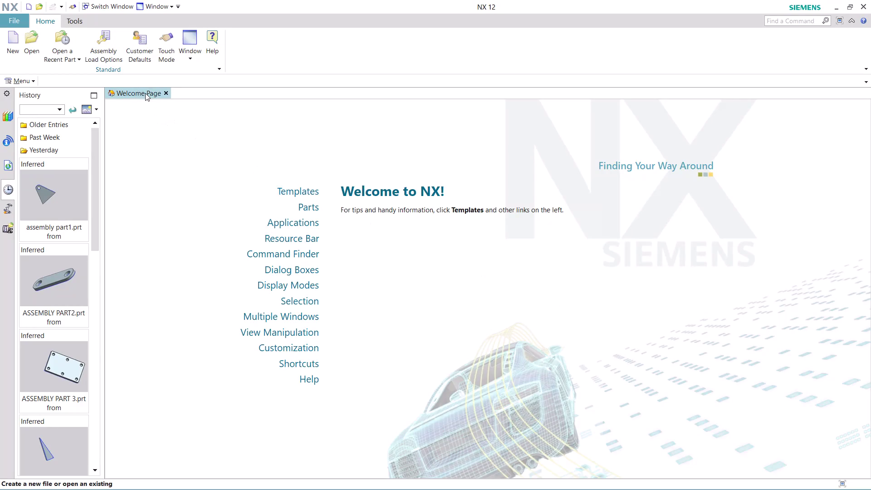
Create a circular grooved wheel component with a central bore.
Search Find a Command for 'JOYRNAL' to list the journal commands.
click(777, 19)
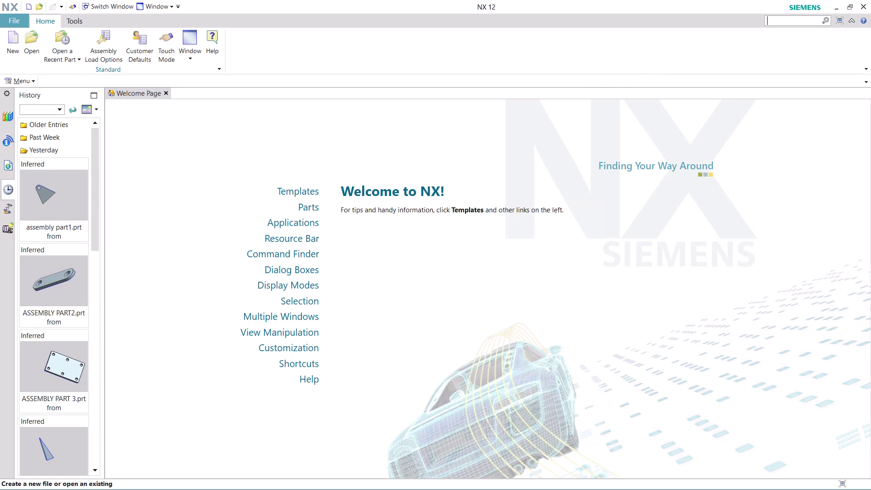
text(JO)
text(YRNAL)
key(Return)
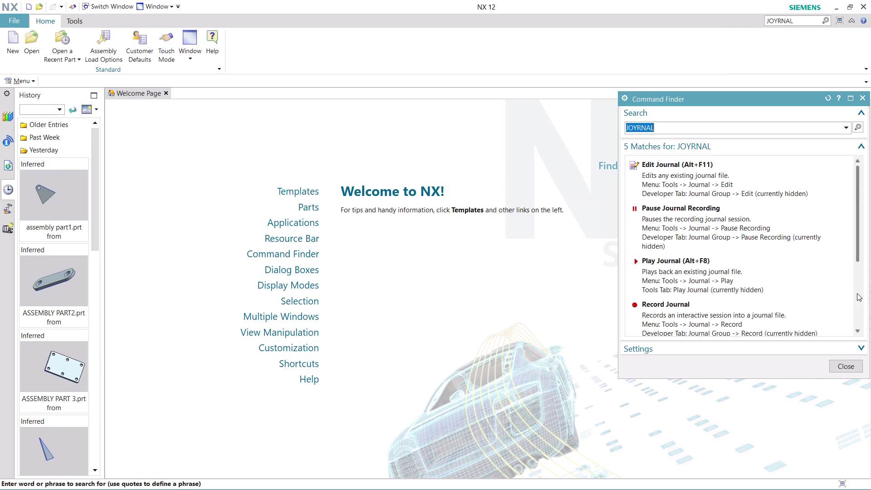
Start Record Journal from the journal search results.
scroll(down, 3)
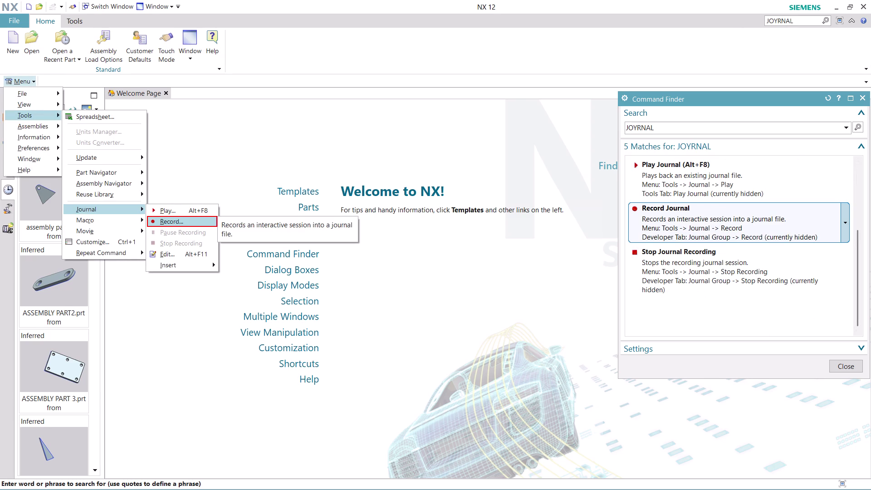
click(720, 224)
click(497, 293)
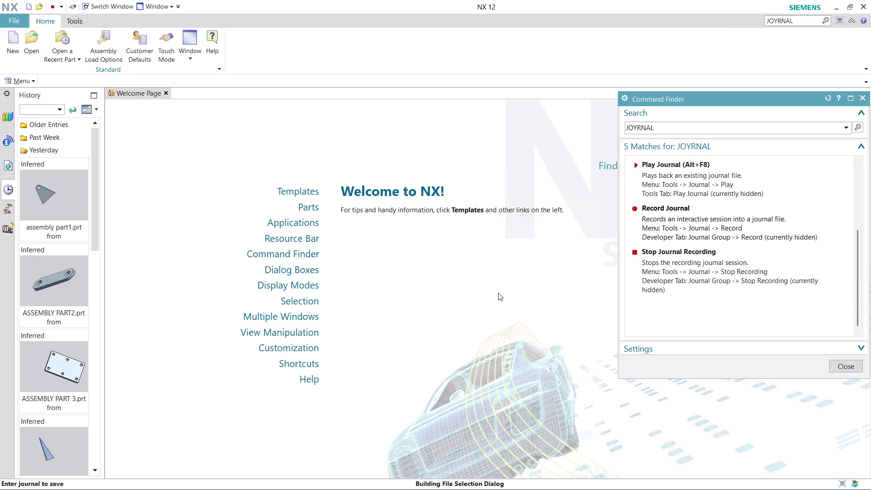
click(451, 205)
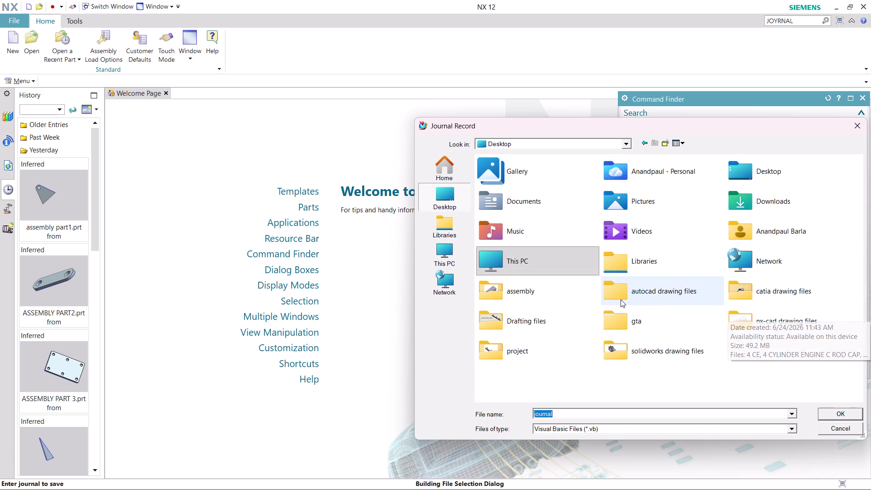
Save the journal as 'ASSEMBLY 3 PART 1' in nx-cad drawing files, then close Command Finder.
double_click(757, 318)
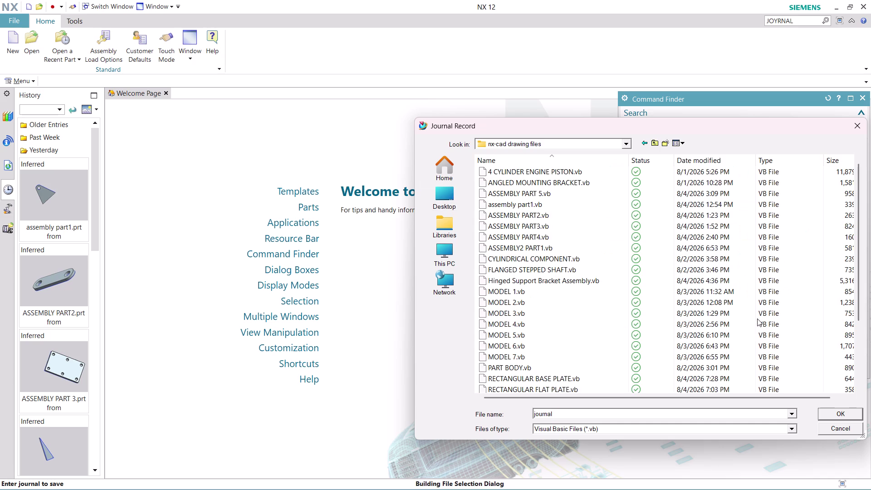
click(592, 413)
text(ASS)
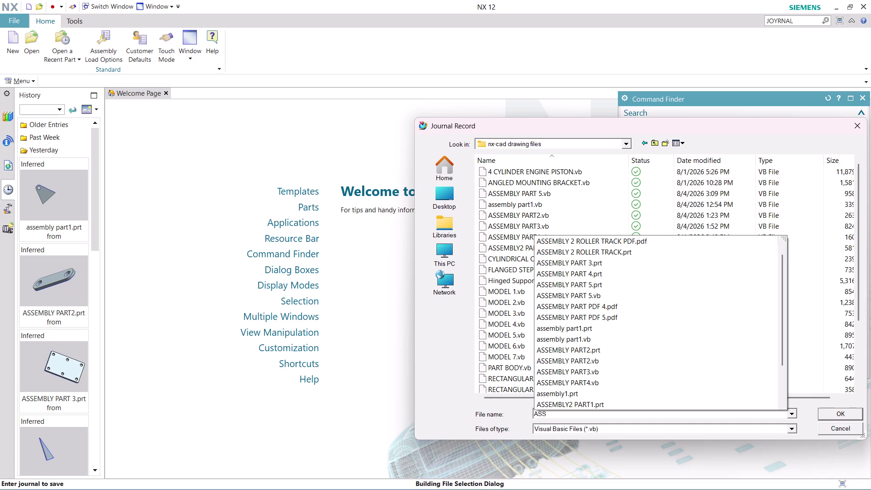
text(EM)
text(BL)
text(Y)
key(space)
text(3)
key(space)
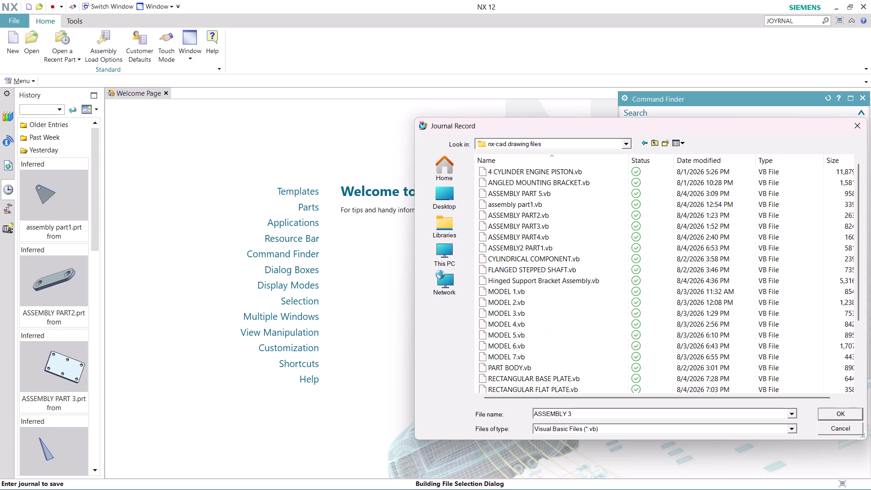
text(PART)
key(space)
text(1)
click(831, 412)
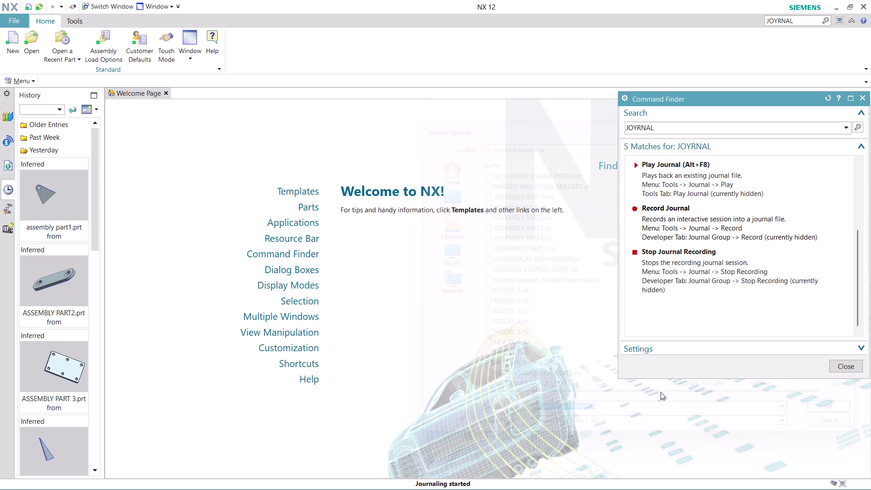
click(849, 368)
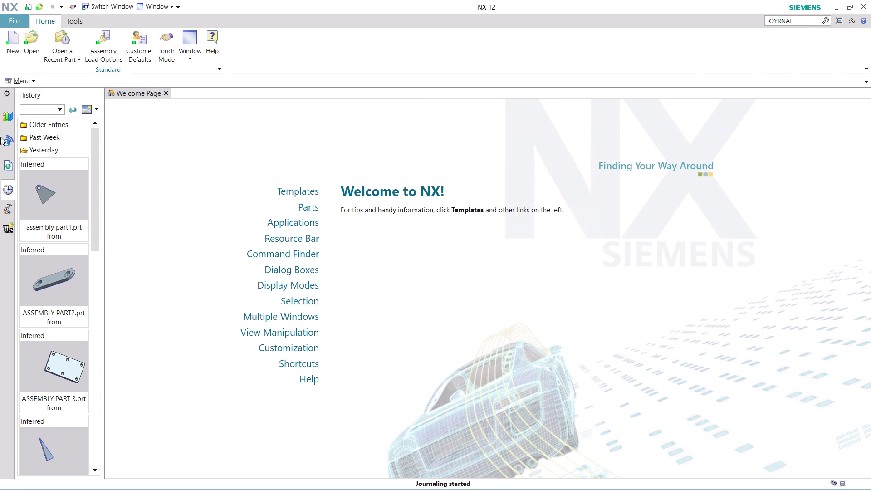
Create the new millimetre part model1.prt from the Model template.
click(8, 51)
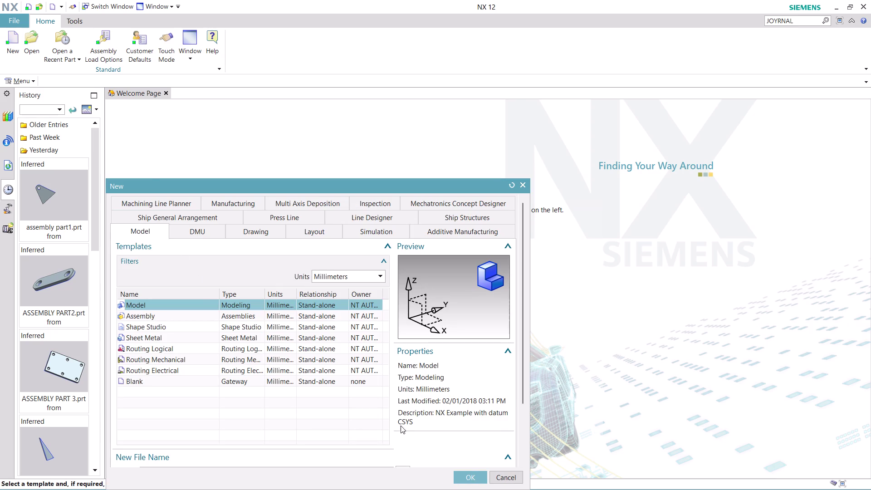
click(471, 478)
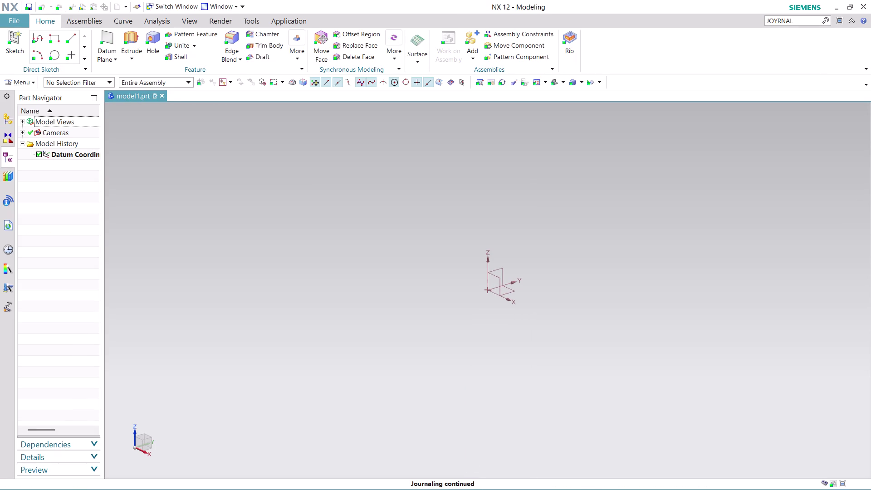
click(13, 81)
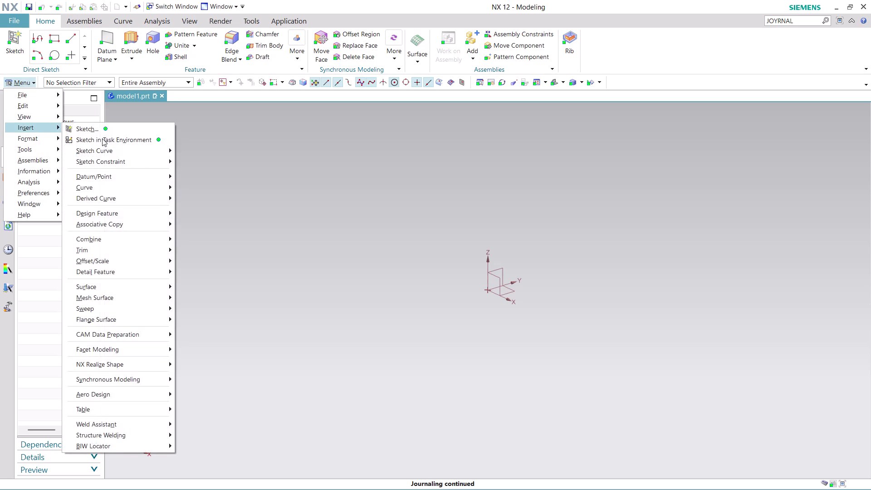
Create a sketch on the XC-YC plane with a horizontal reference and origin 0, 0, 0.
click(110, 140)
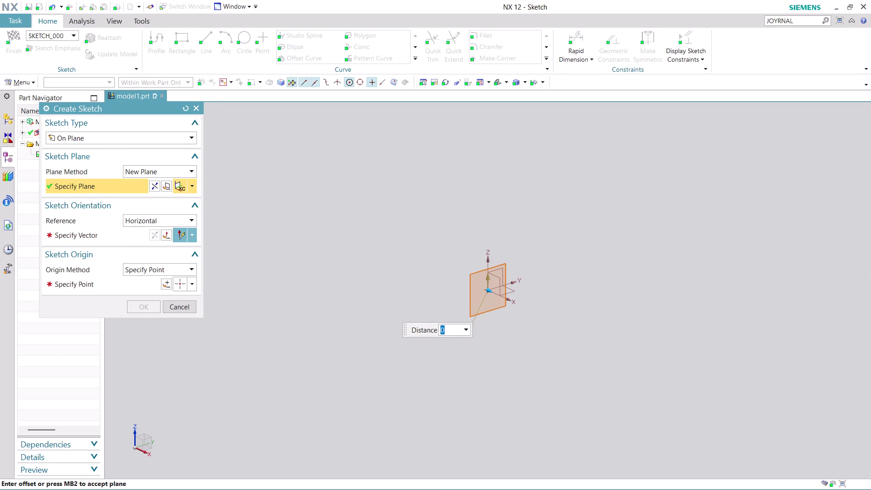
click(189, 185)
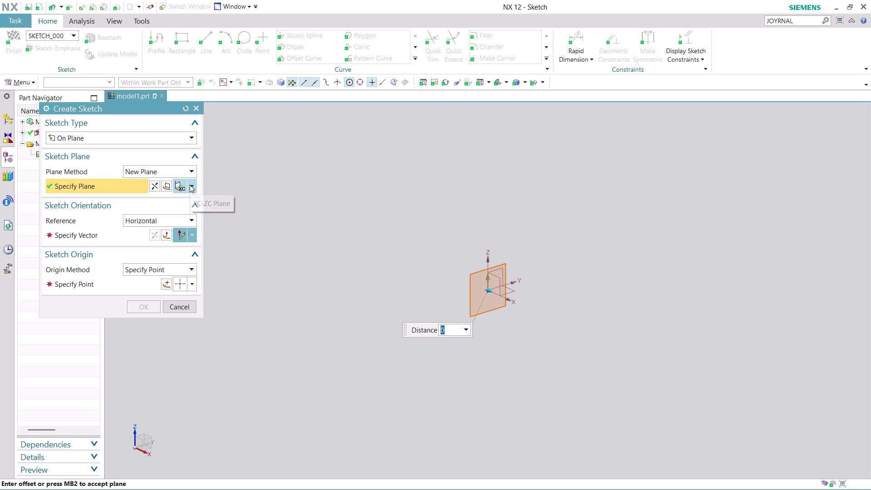
click(180, 379)
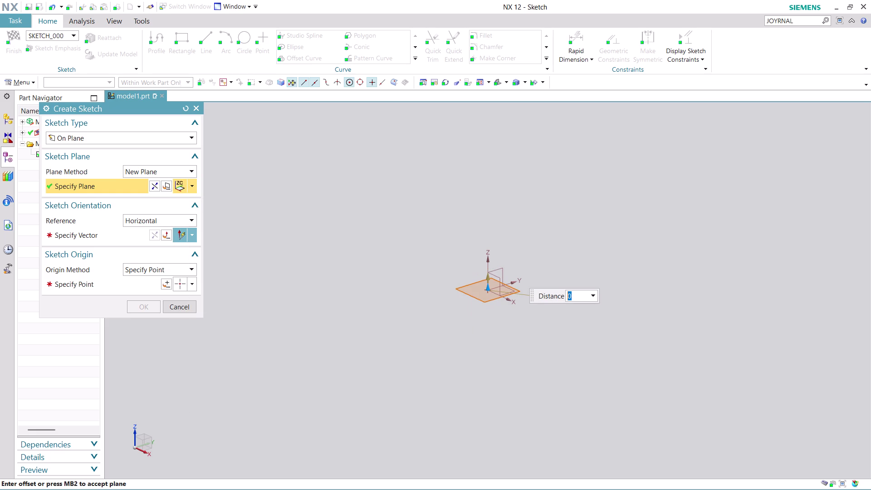
click(128, 235)
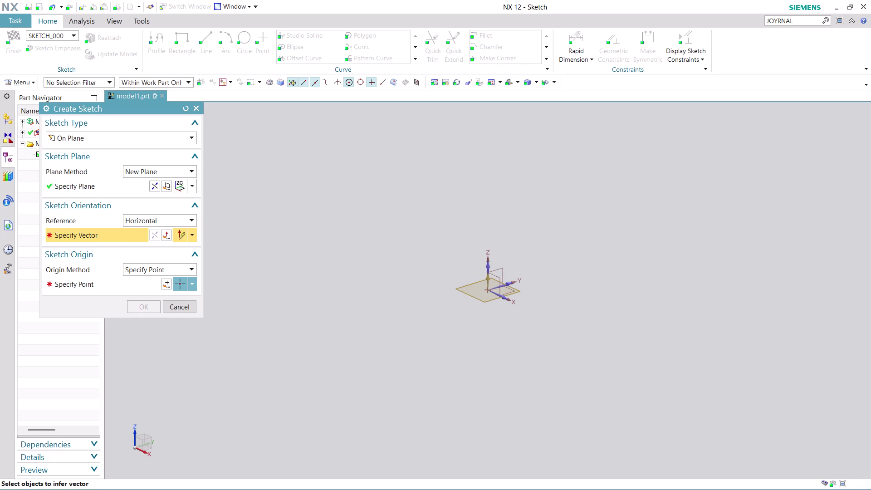
click(513, 284)
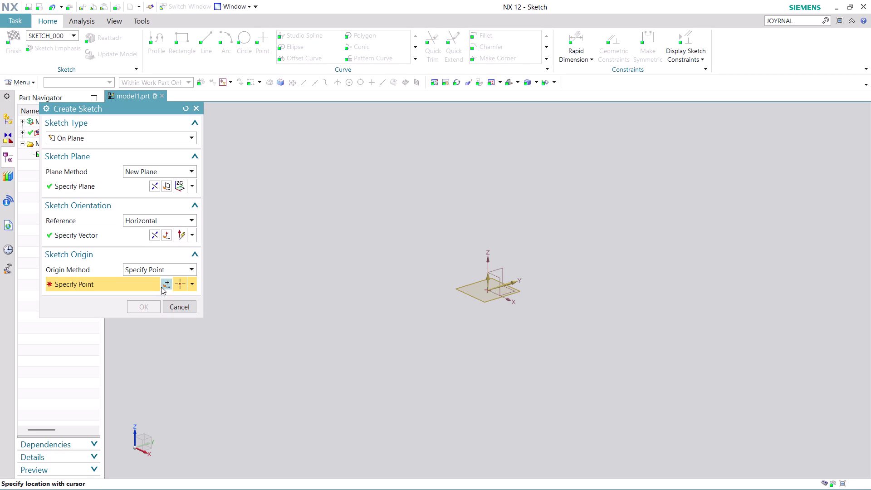
click(169, 282)
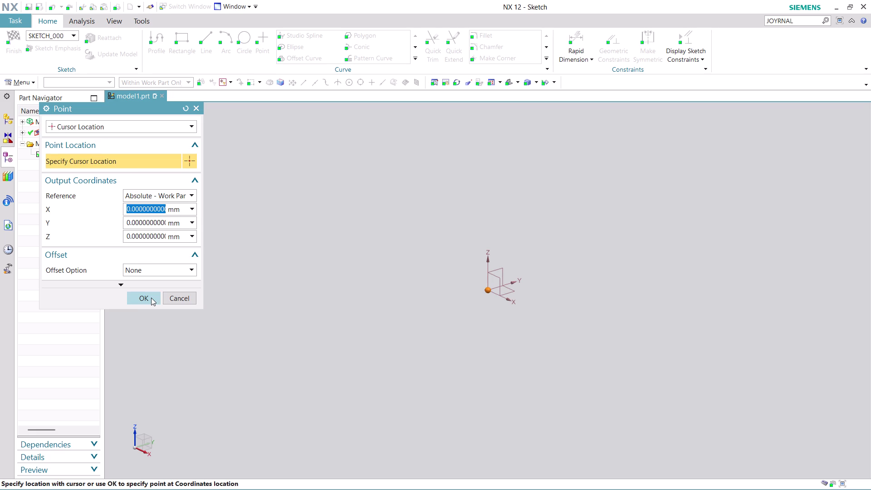
click(151, 297)
click(150, 310)
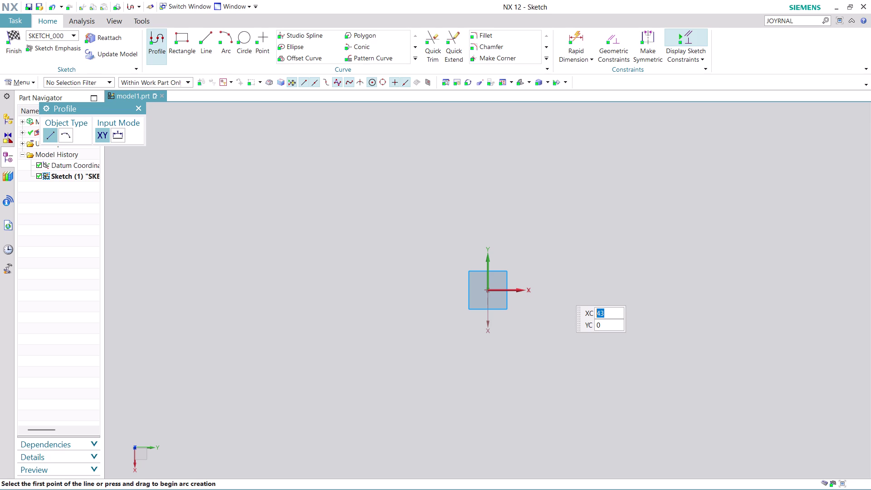
Zoom the view of the open XY sketch.
scroll(up, 3)
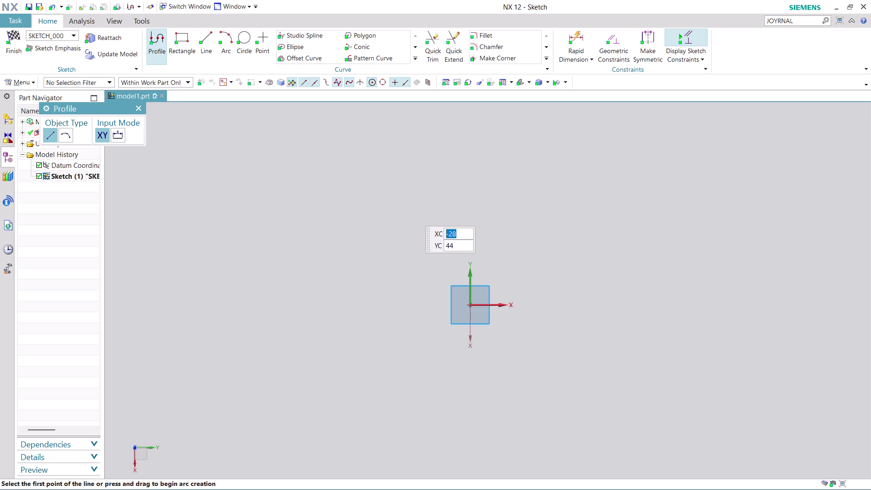
Draw the V-groove top, right-side steps and long bottom line of the profile.
click(405, 184)
click(428, 185)
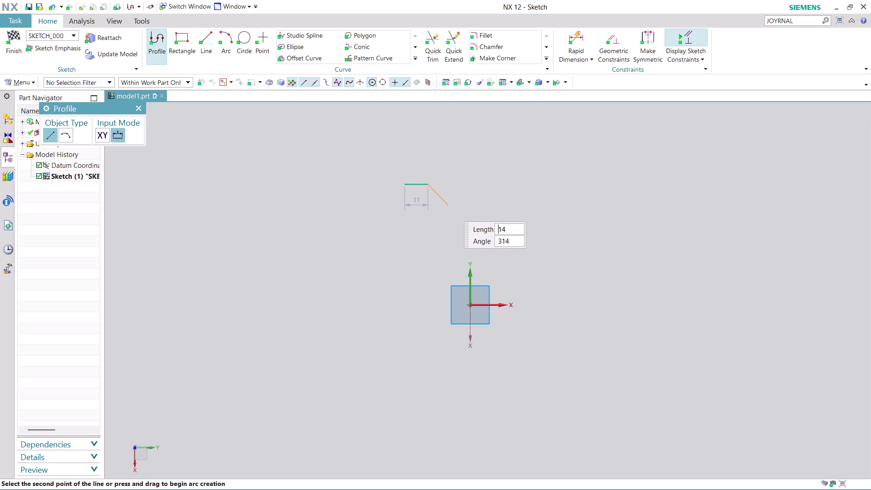
click(456, 210)
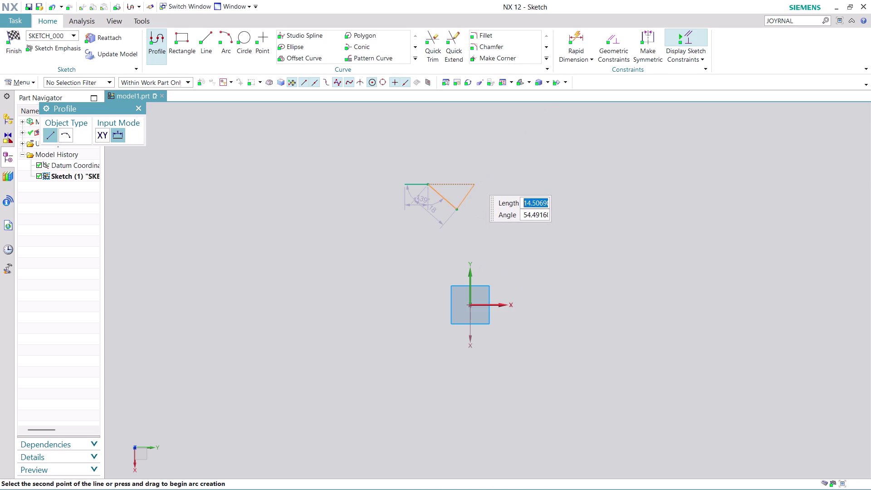
click(475, 180)
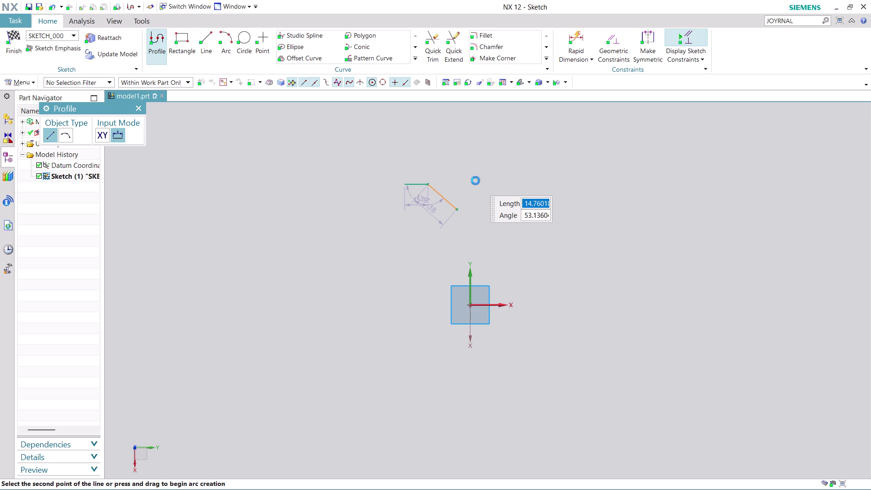
click(508, 180)
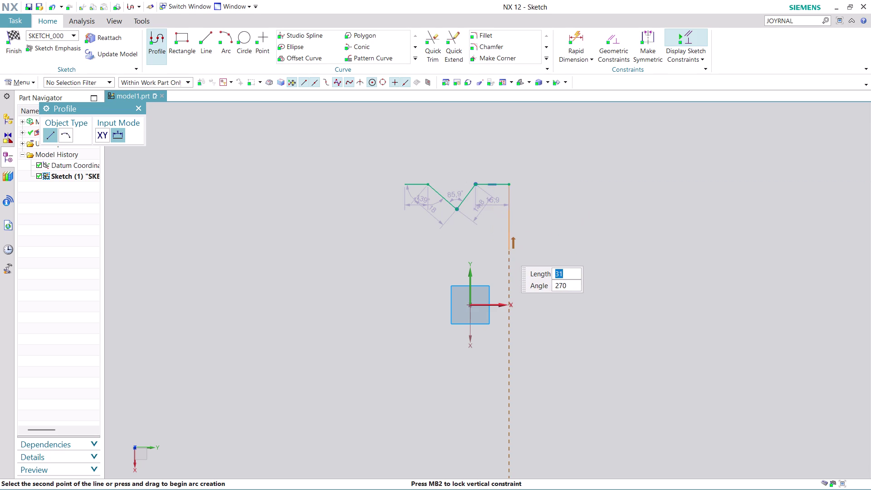
click(507, 209)
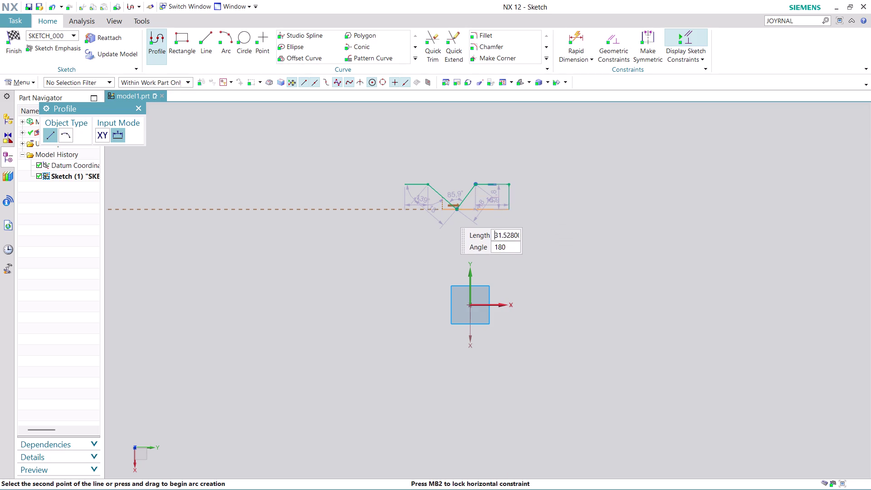
click(475, 214)
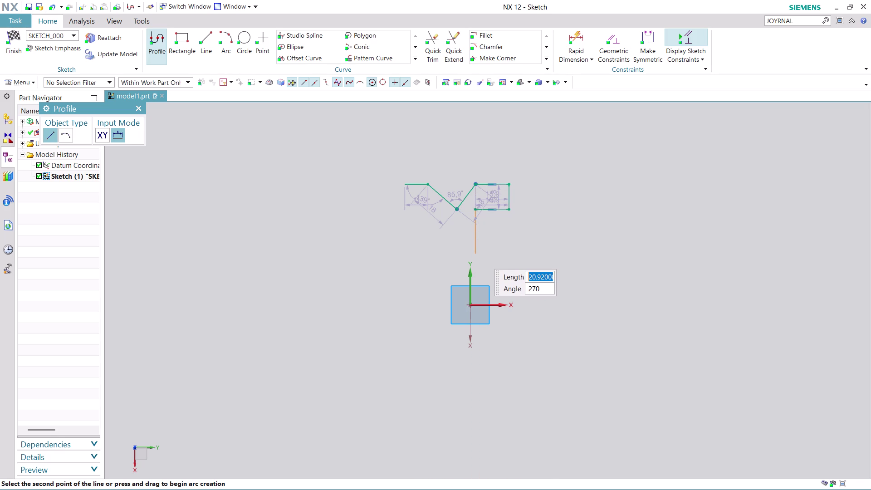
click(479, 254)
click(510, 252)
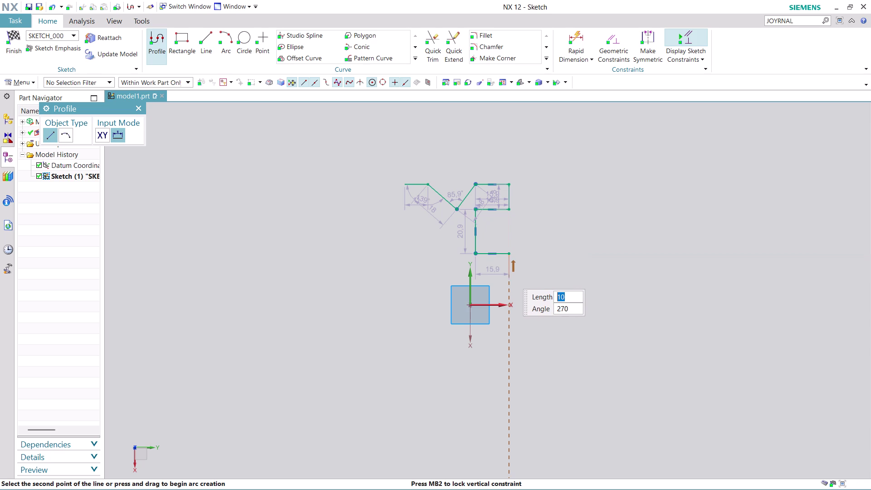
click(507, 274)
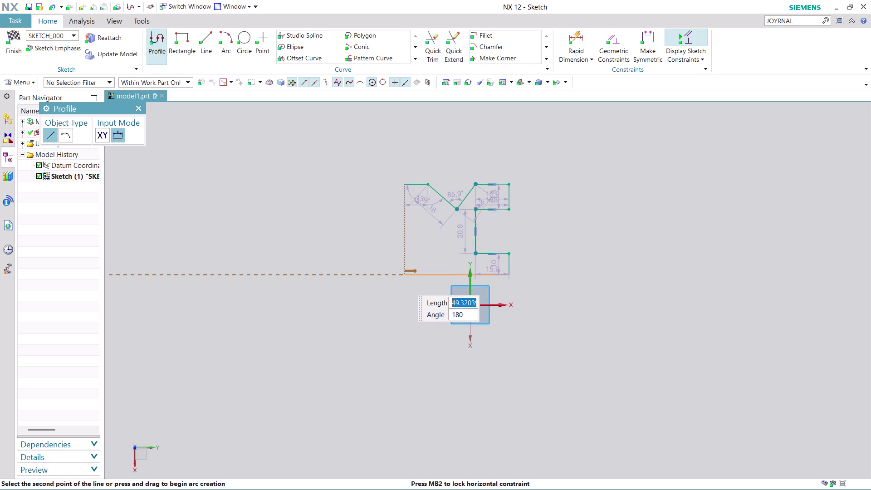
click(402, 280)
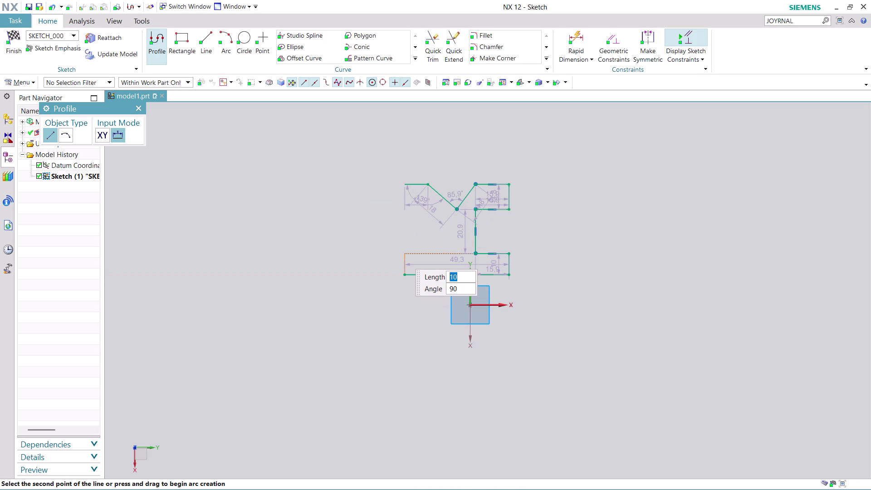
click(400, 254)
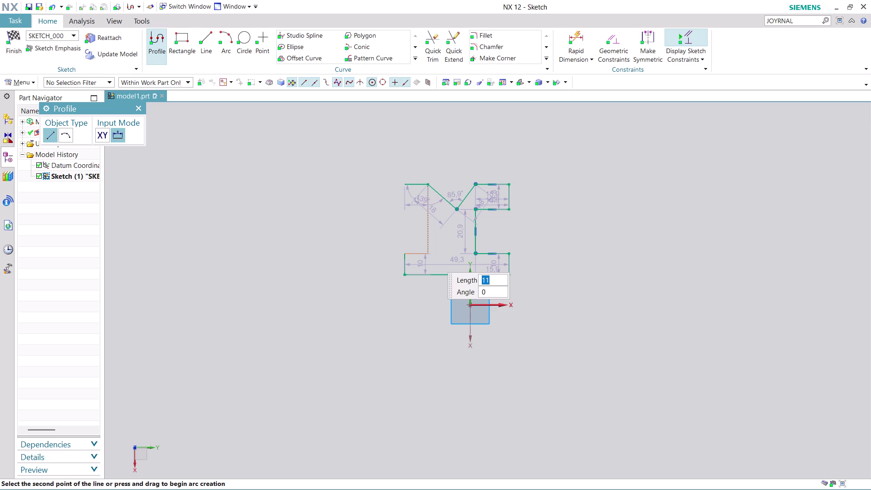
Draw the remaining left-side lines back to the start point, closing the profile.
click(432, 257)
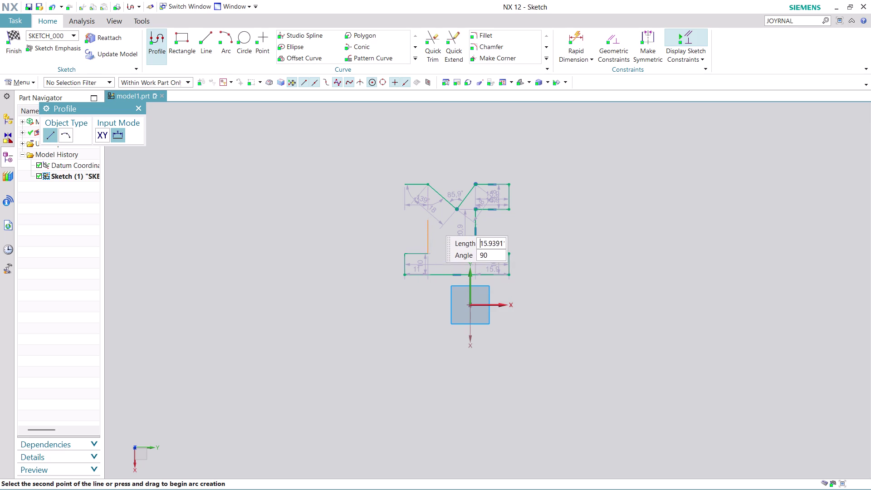
click(430, 209)
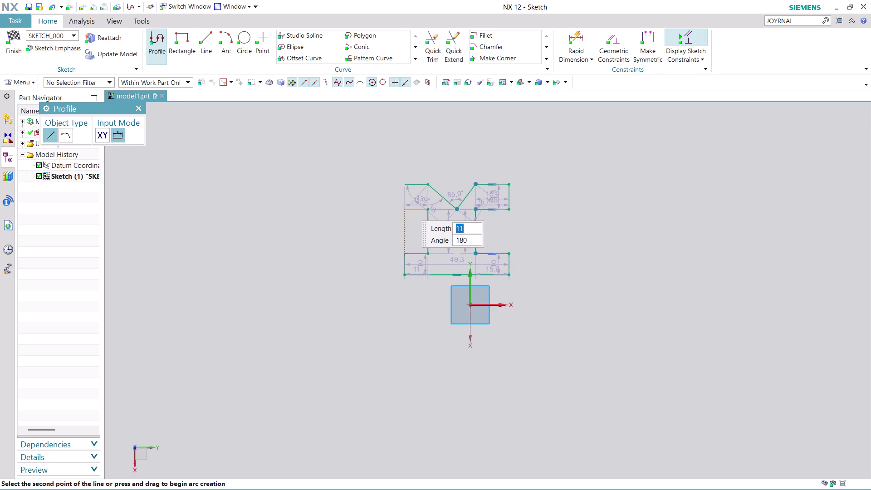
click(406, 205)
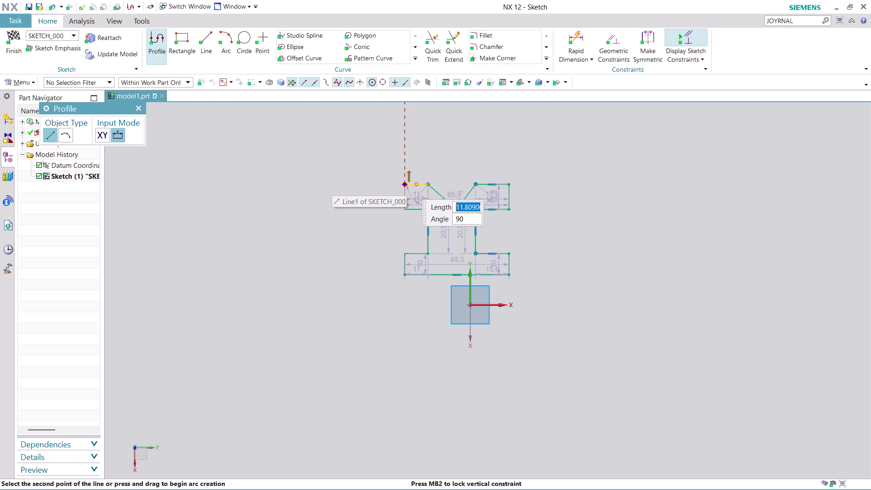
click(407, 184)
click(463, 196)
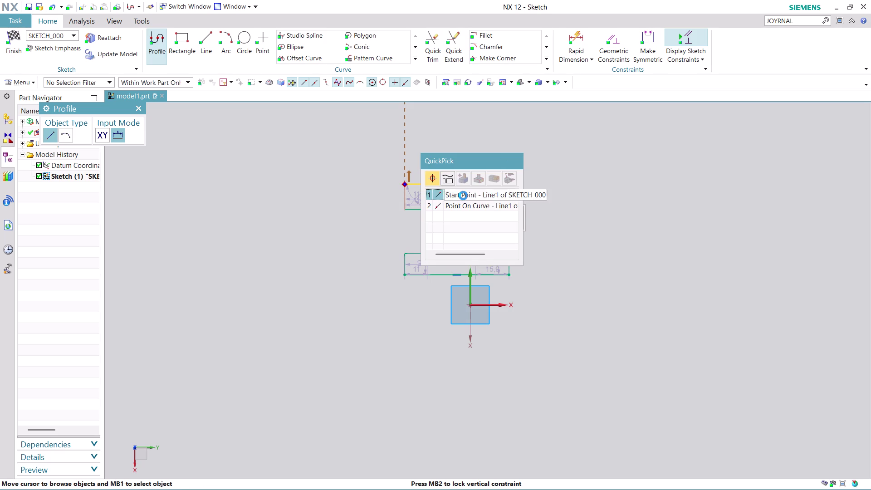
key(Escape)
Change the 85.9° groove angle dimension to 90°.
key(Escape)
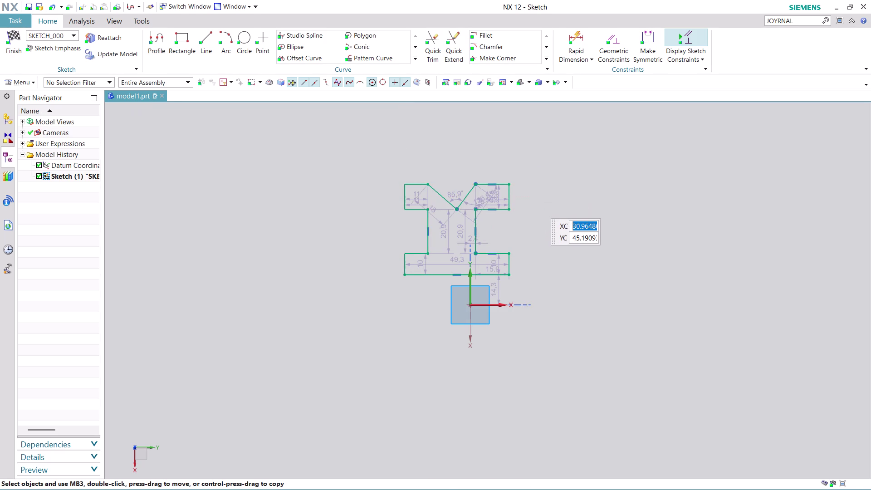
scroll(up, 3)
scroll(up, 3)
scroll(up, 3)
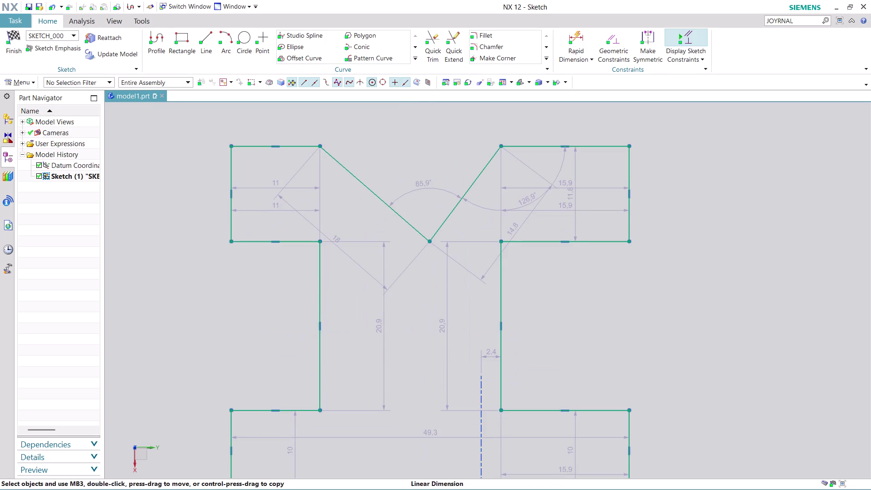
key(Escape)
key(Escape)
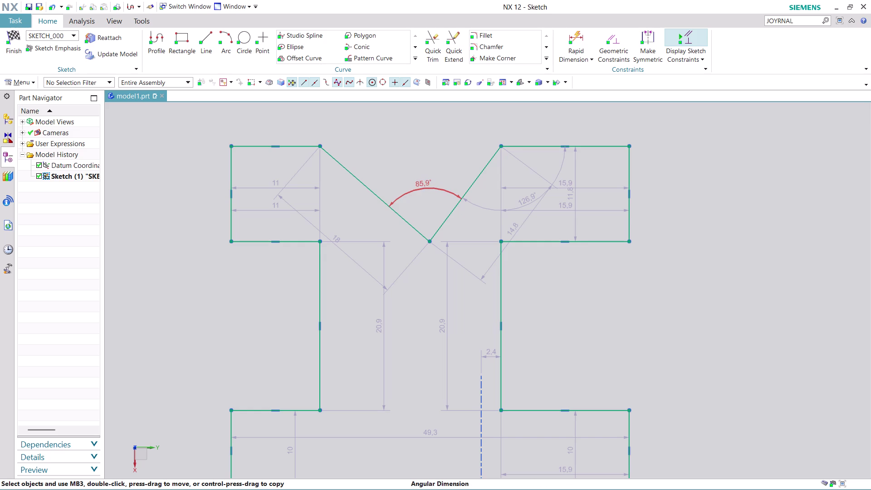
double_click(423, 184)
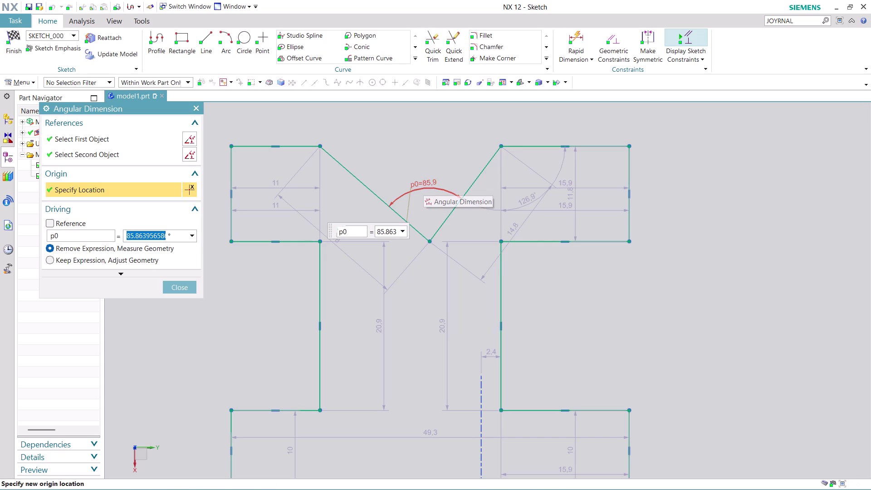
text(90)
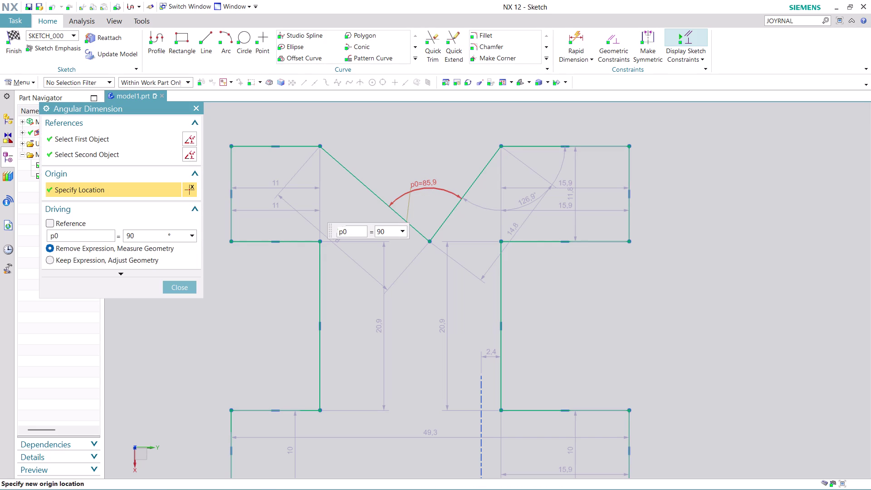
key(Return)
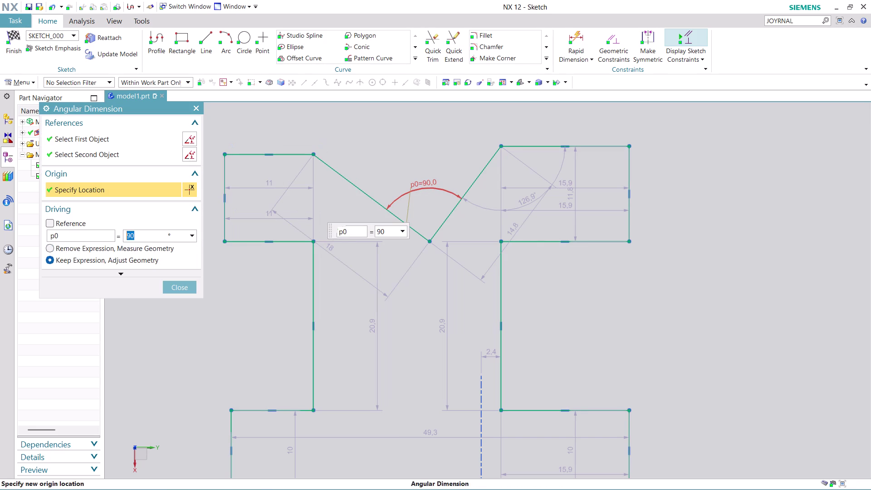
click(181, 287)
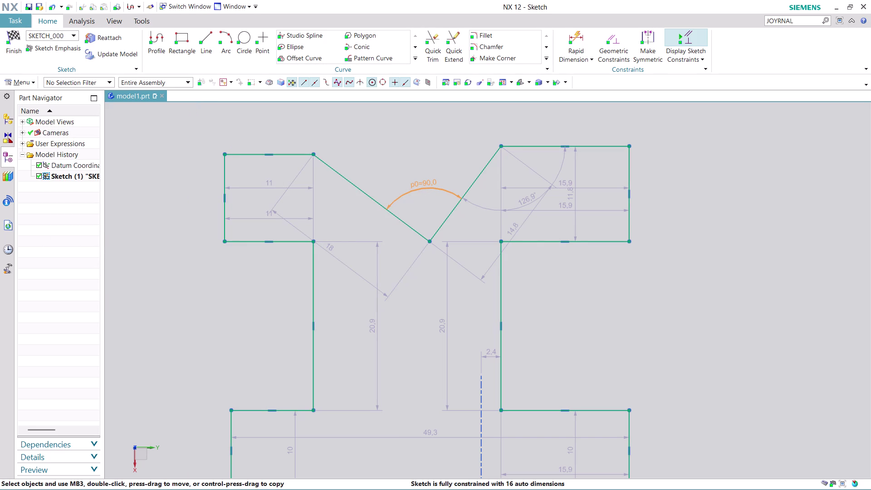
Move the 49.3 width dimension below the profile and begin editing it.
scroll(down, 3)
scroll(up, 3)
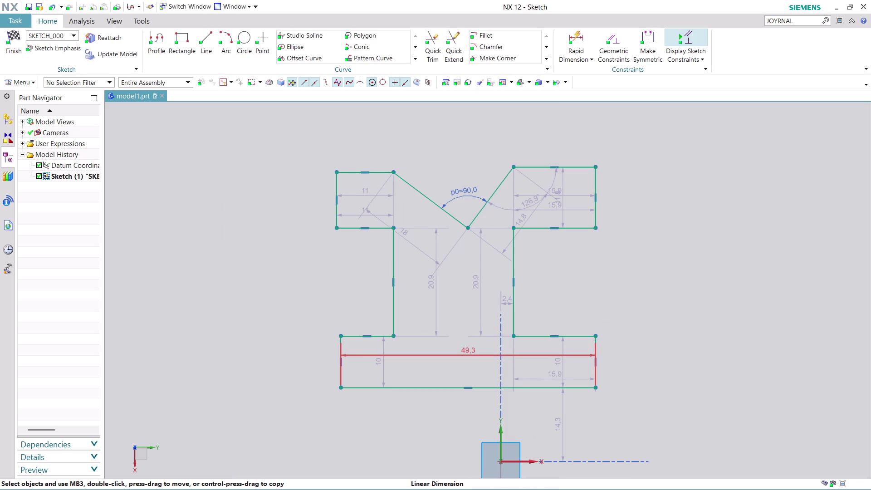
drag(473, 353, 469, 420)
double_click(467, 420)
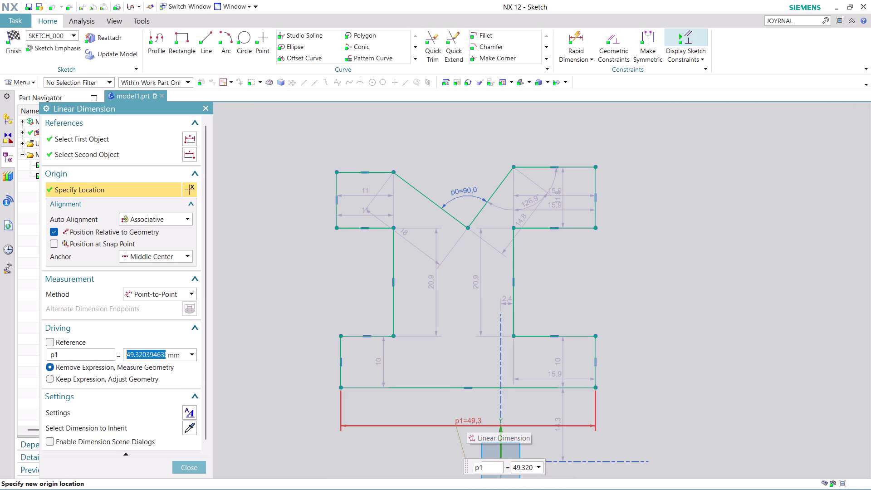
Enter 15 as the bottom width dimension value.
text(1)
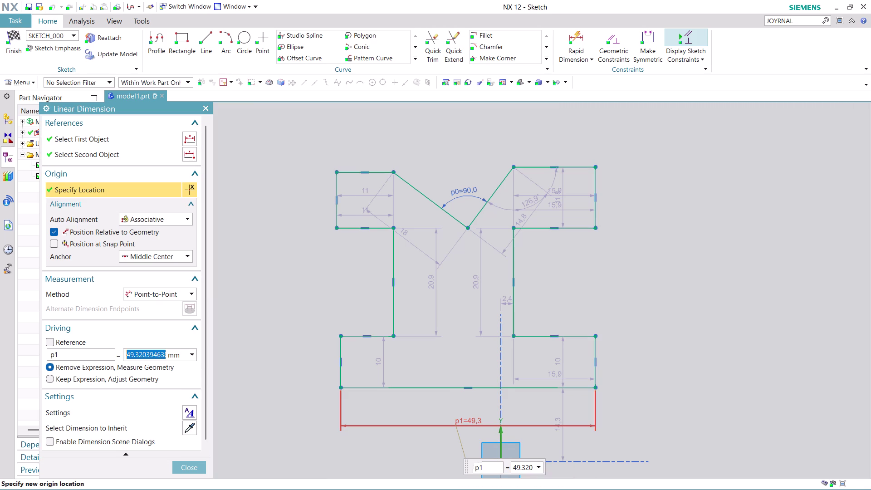
text(5)
key(Return)
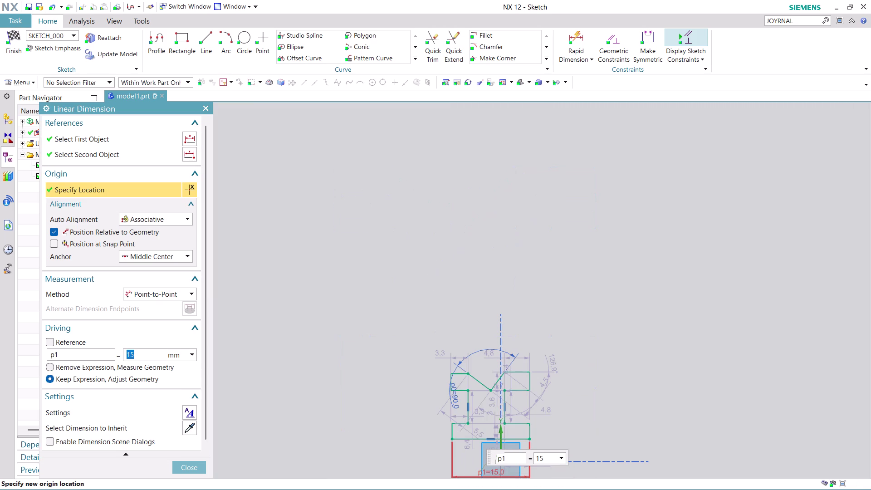
scroll(up, 3)
scroll(up, 3)
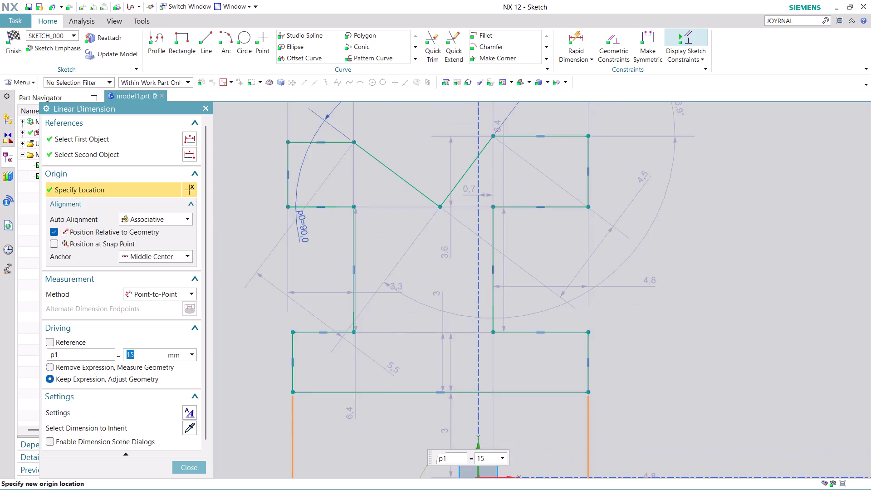
scroll(up, 3)
scroll(down, 3)
scroll(up, 3)
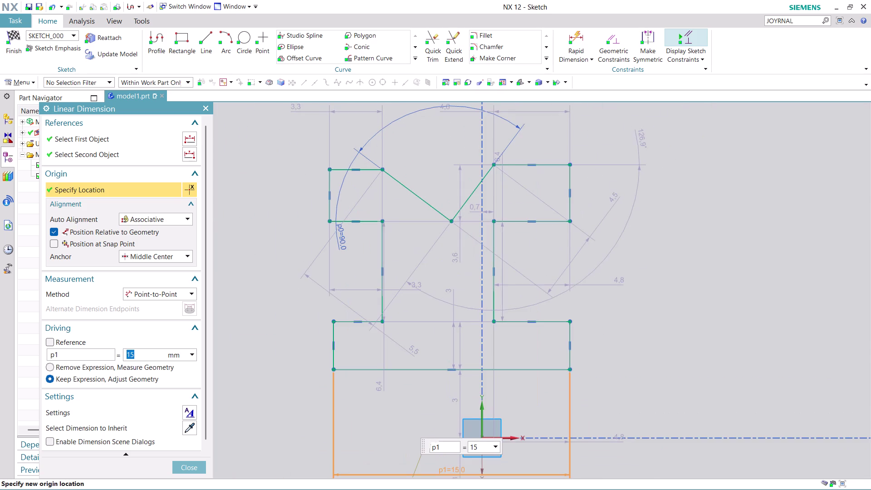
scroll(up, 3)
scroll(down, 3)
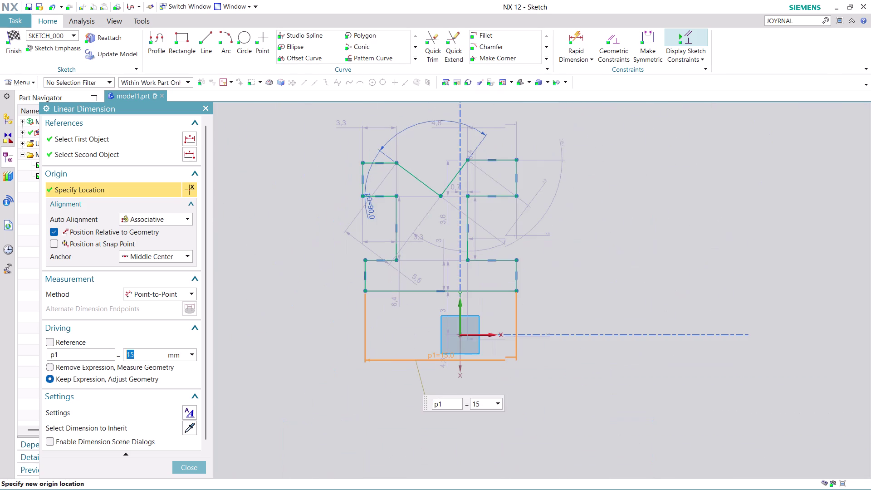
scroll(up, 3)
scroll(up, 3)
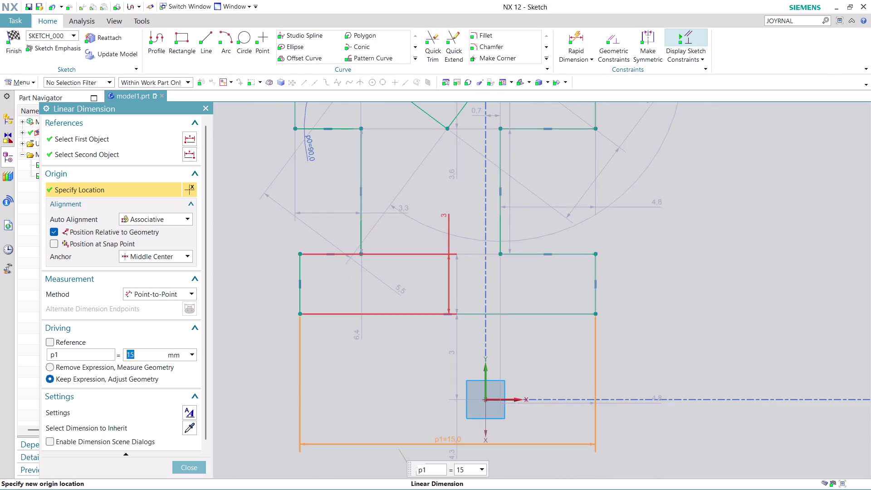
scroll(down, 3)
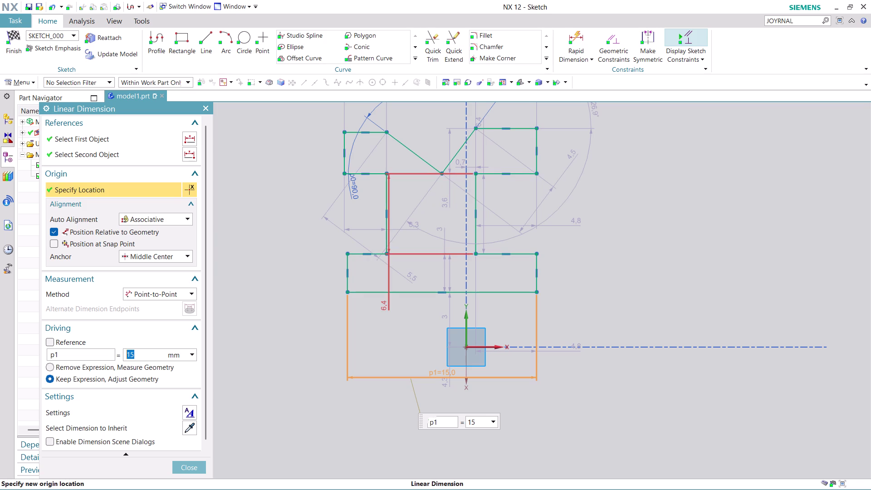
Reposition sketch dimensions and close the width dimension dialog.
drag(392, 303, 555, 275)
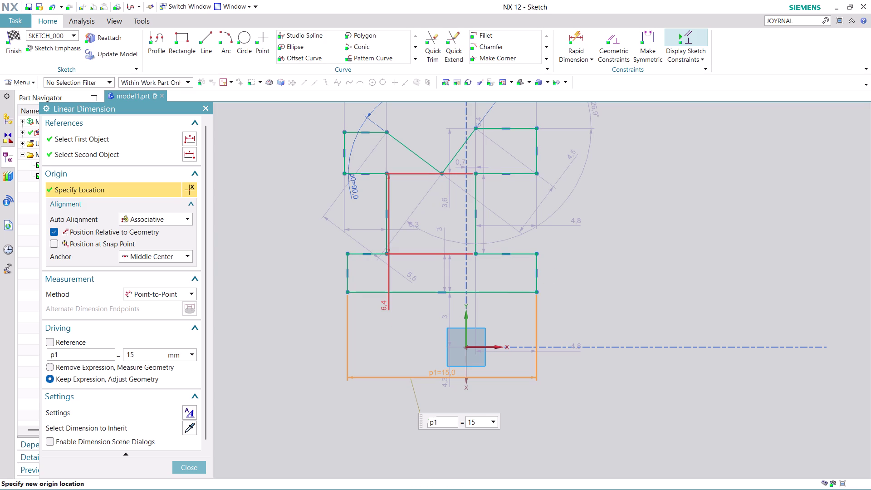
drag(385, 285, 484, 279)
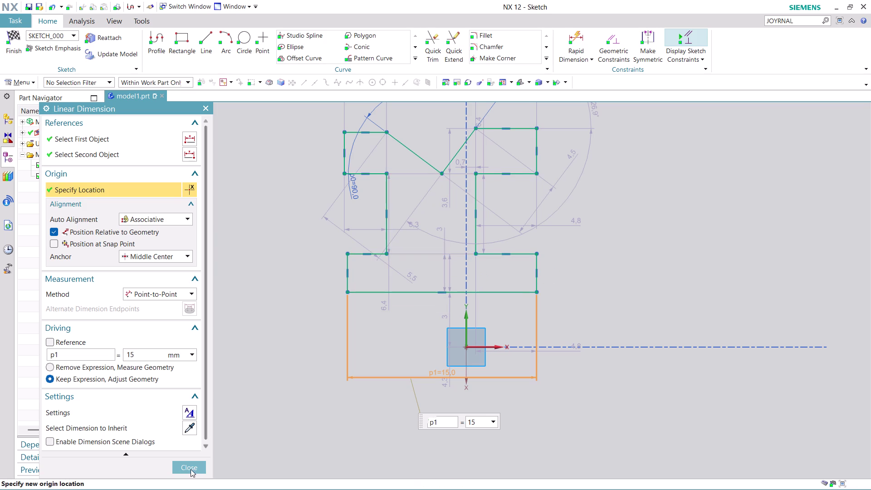
click(191, 467)
Move the 6.4 dimension to the right and the 3.3 dimension above the profile.
drag(379, 307, 547, 281)
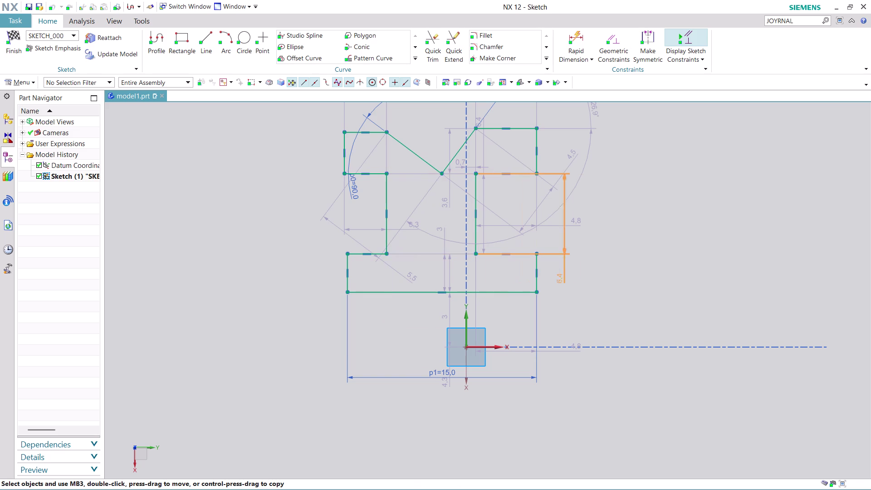
drag(547, 281, 680, 274)
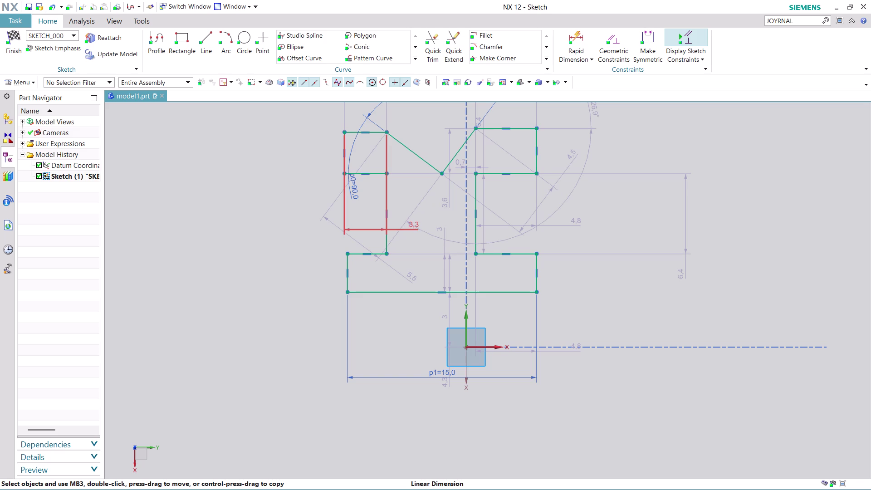
drag(359, 229, 330, 231)
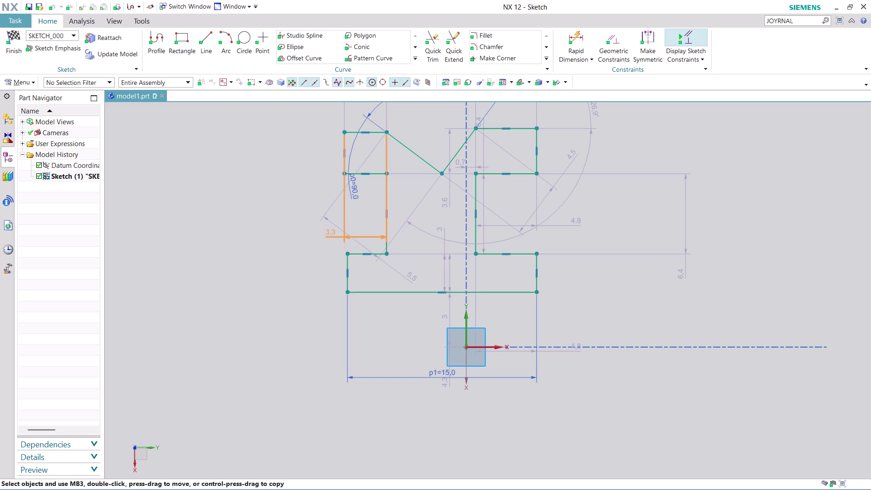
drag(331, 232, 305, 102)
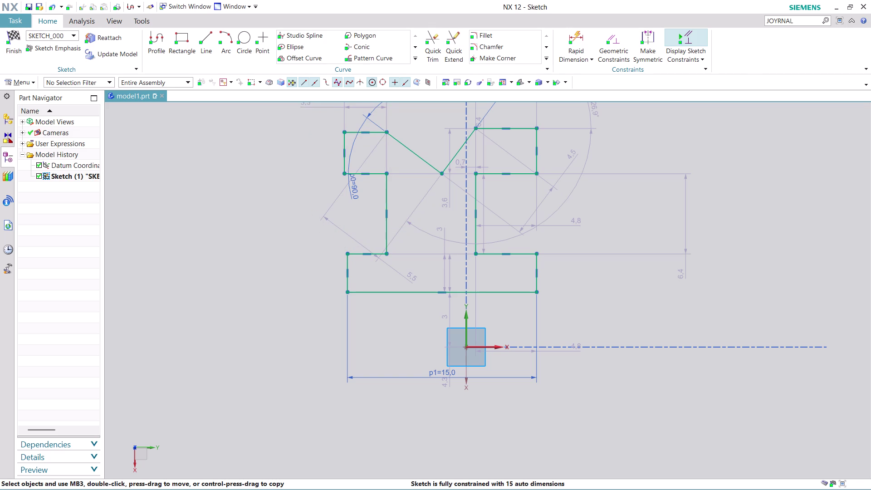
scroll(down, 3)
scroll(up, 3)
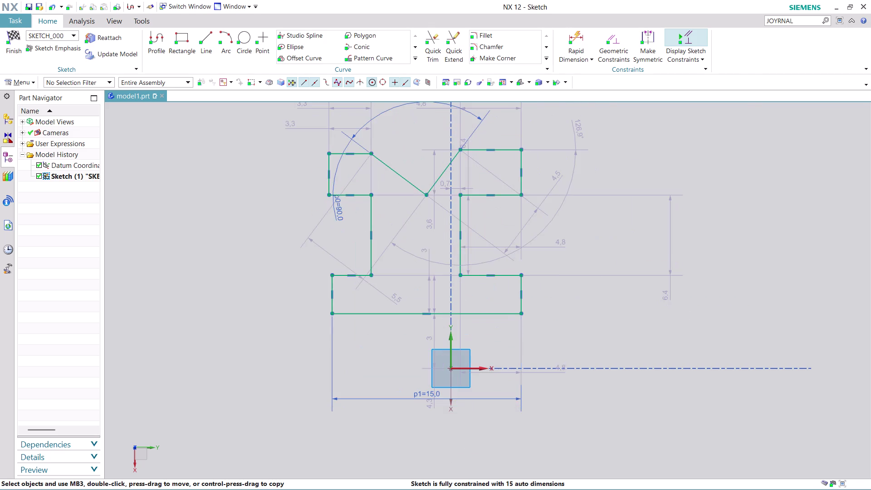
scroll(down, 3)
scroll(up, 3)
scroll(up, 3)
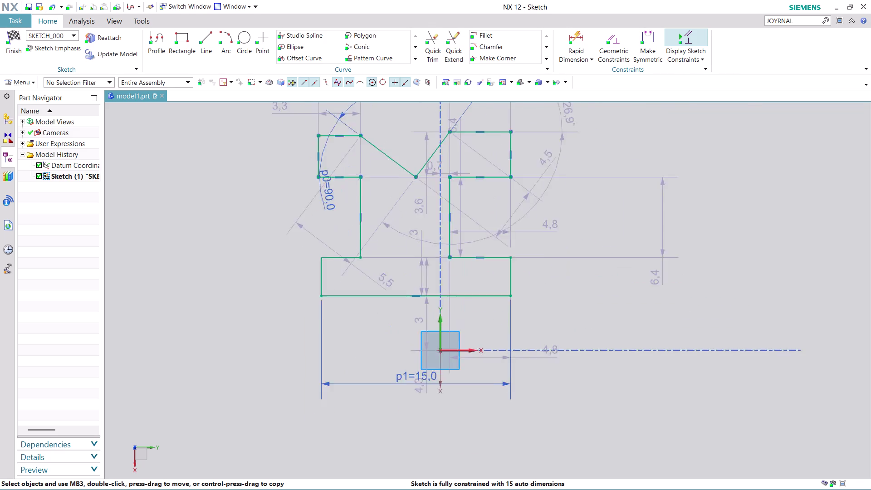
scroll(up, 3)
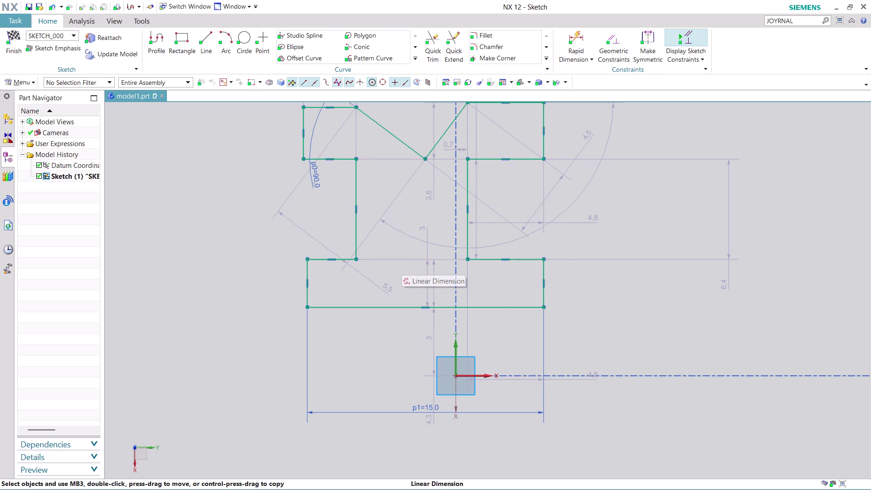
Move another 6.4 dimension to the left side and start Rapid Dimension.
drag(478, 188, 134, 277)
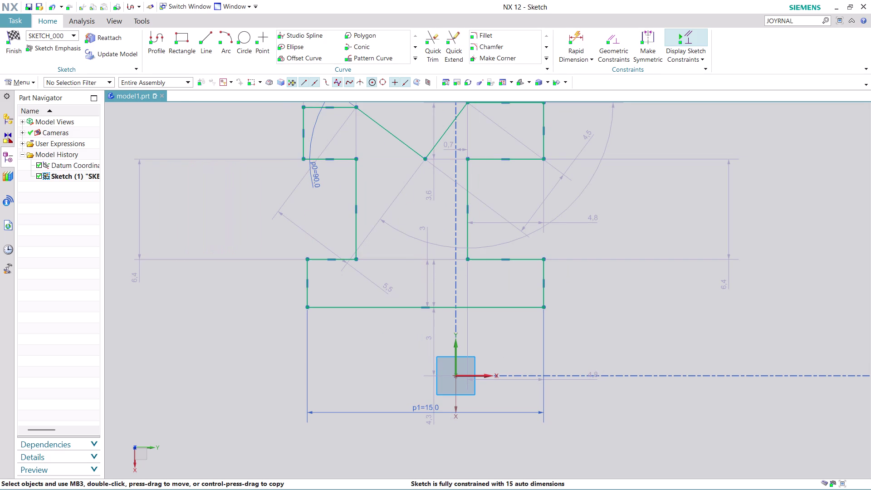
scroll(down, 3)
scroll(down, 3)
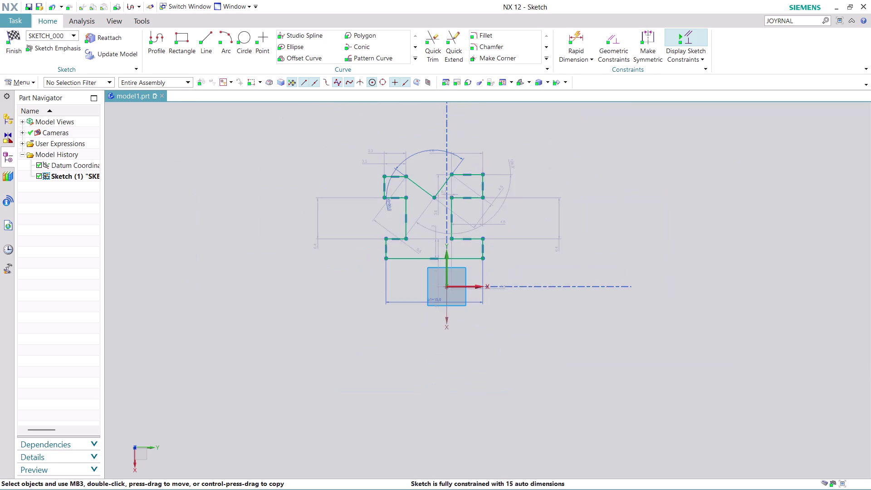
scroll(up, 3)
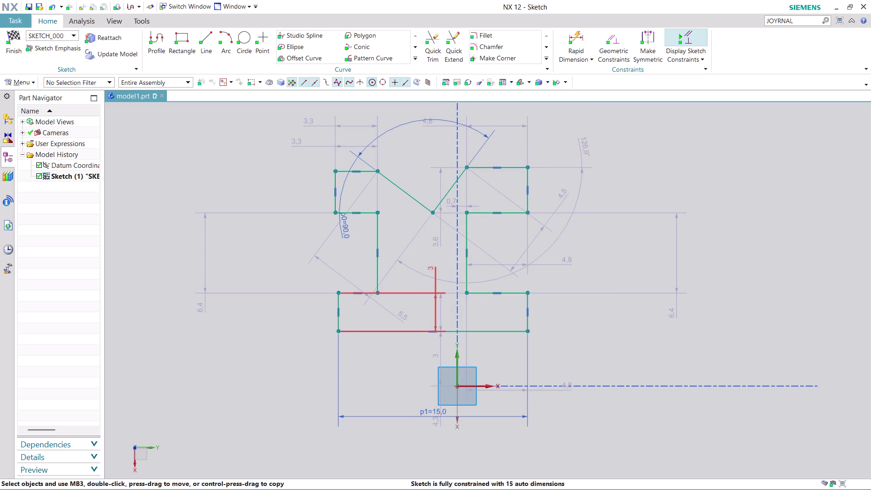
scroll(up, 3)
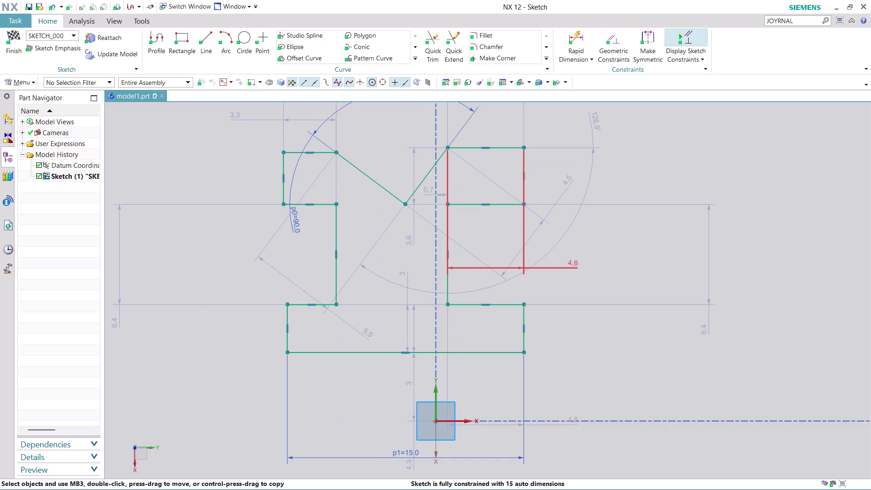
click(570, 33)
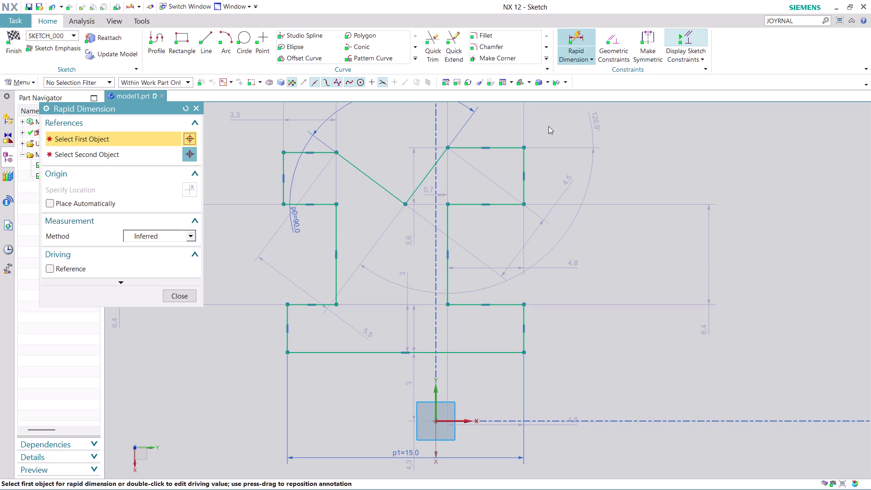
Dimension the distance between the stem's two vertical sides as 5 mm.
click(337, 278)
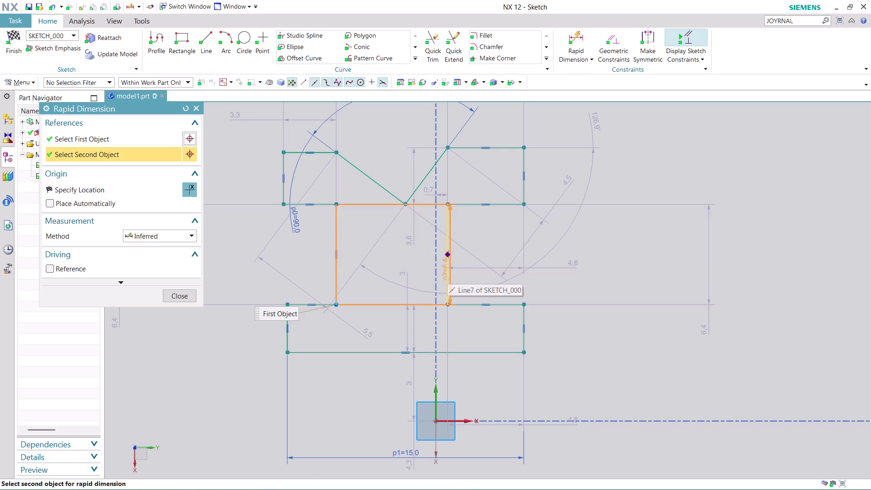
click(450, 278)
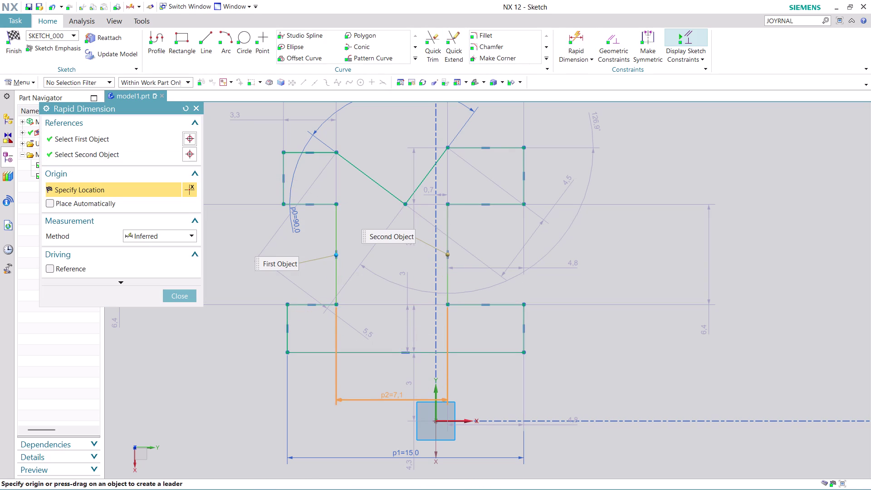
click(394, 371)
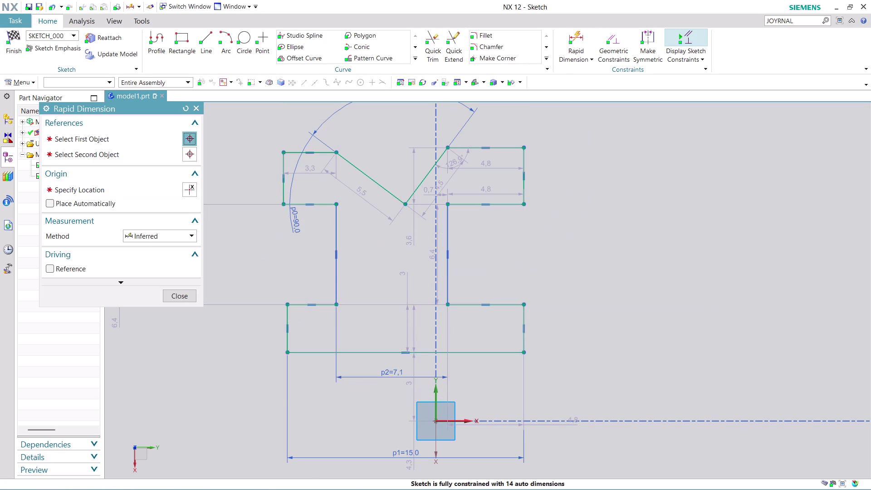
key(5)
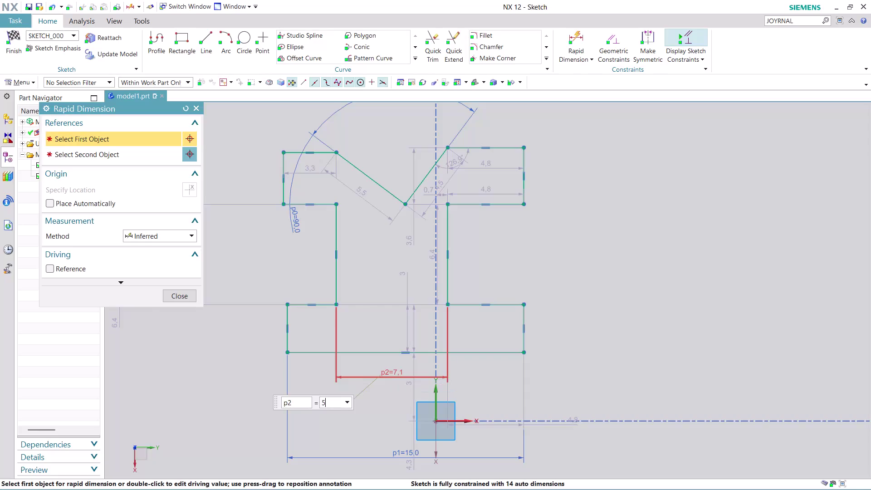
key(Return)
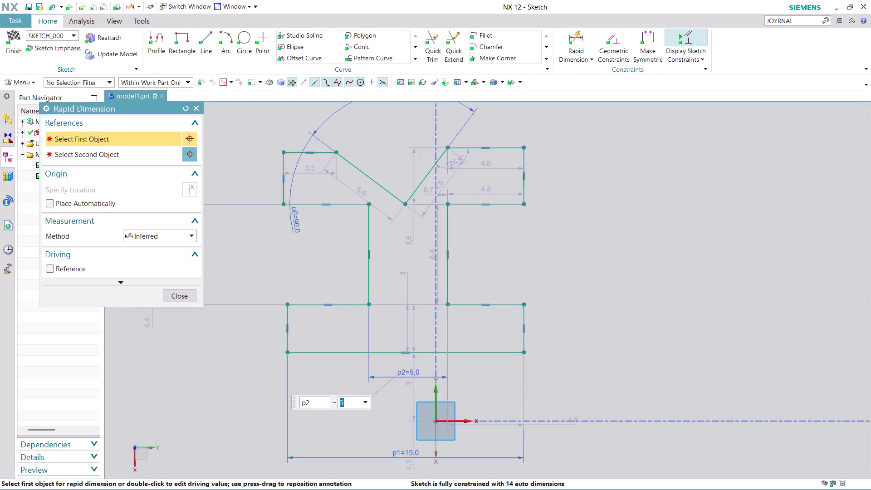
click(185, 295)
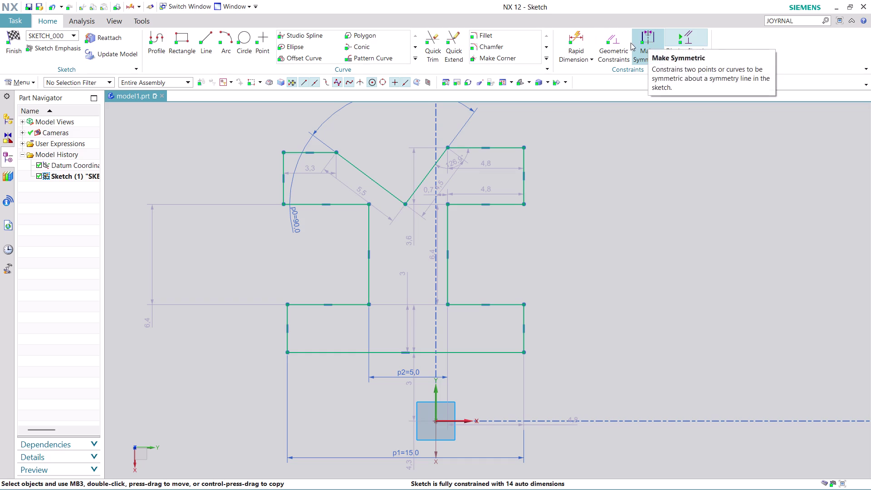
click(615, 40)
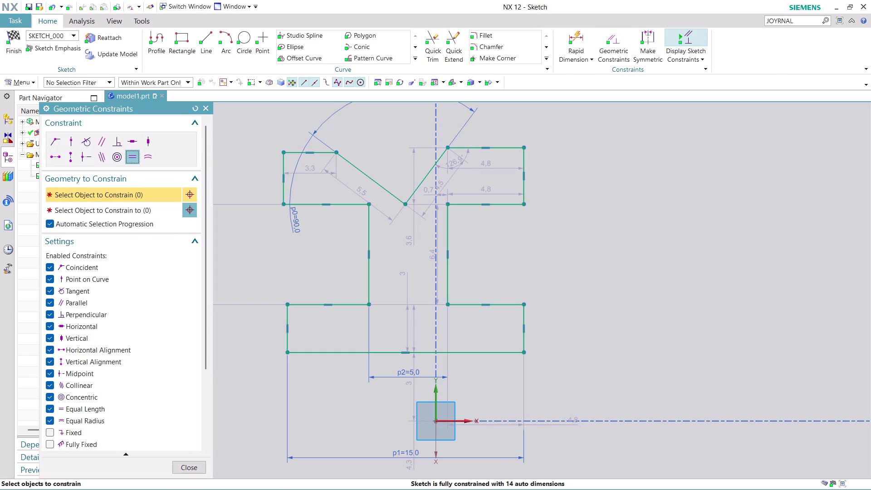
Apply Equal Length to the lower edges of the left and right top flange blocks.
click(354, 203)
click(499, 204)
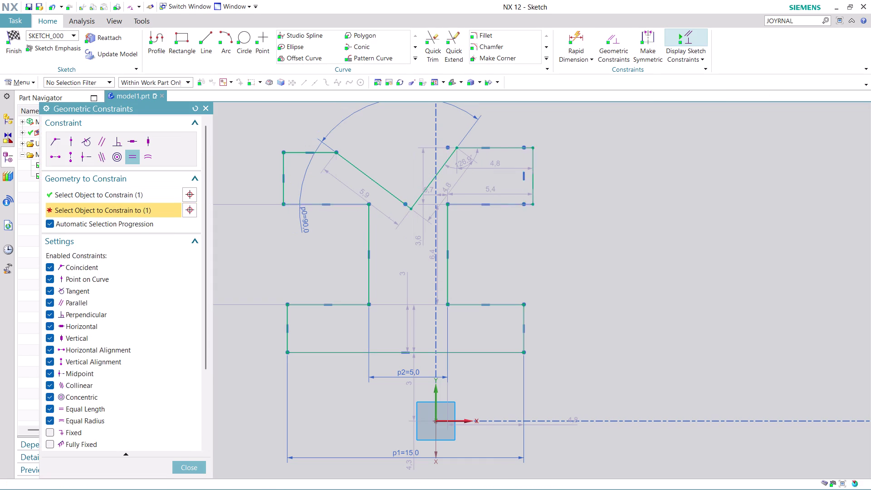
click(195, 462)
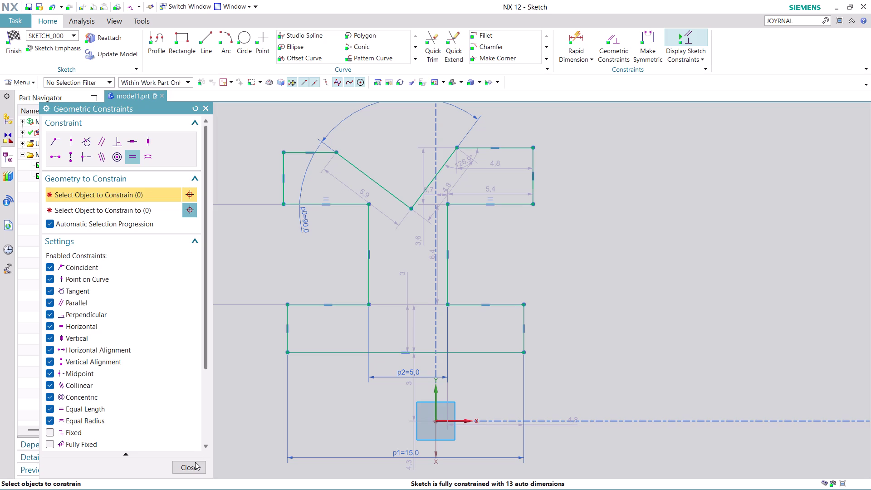
scroll(down, 3)
scroll(up, 3)
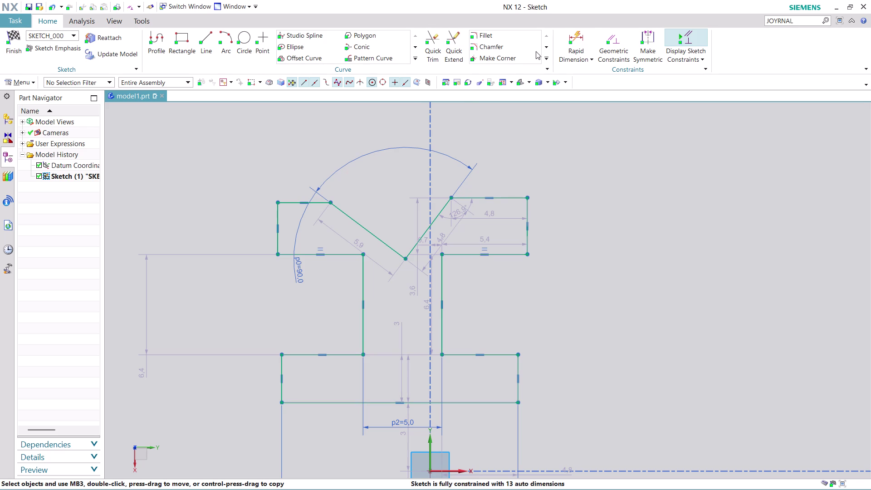
click(579, 34)
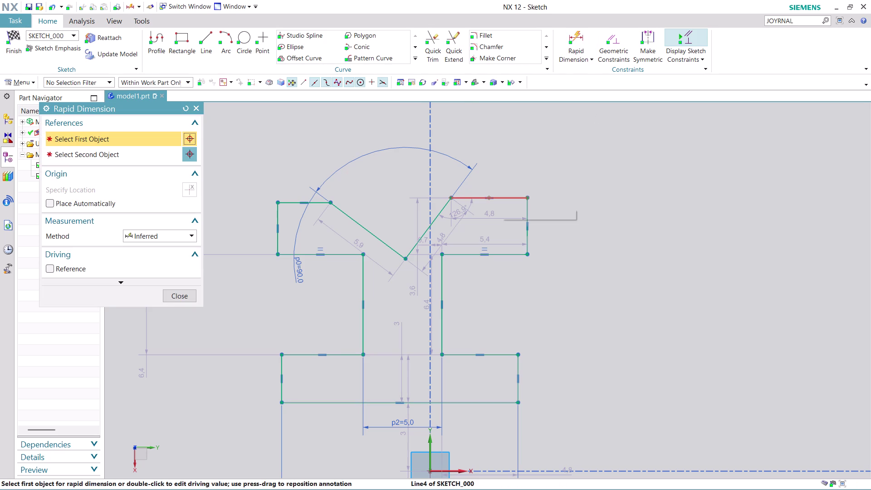
Add a Rapid Dimension of 20 between the top flange edge and the base's bottom edge.
click(502, 197)
click(496, 404)
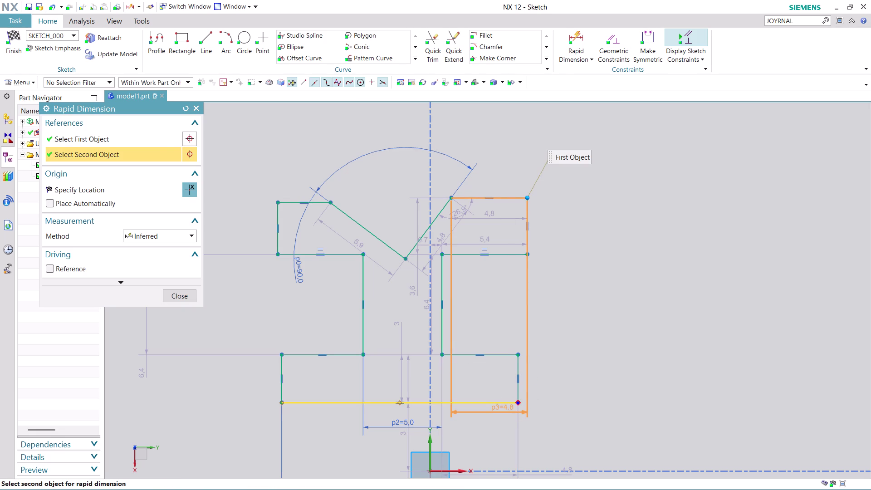
click(652, 283)
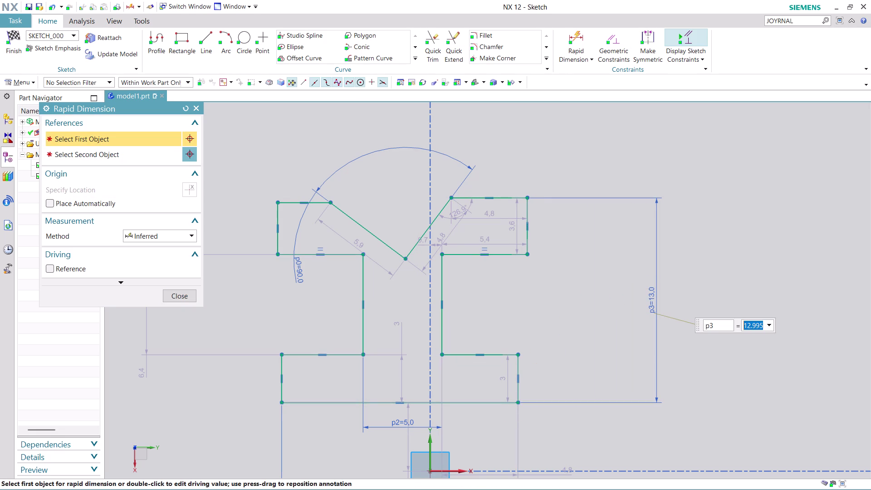
text(20)
key(Return)
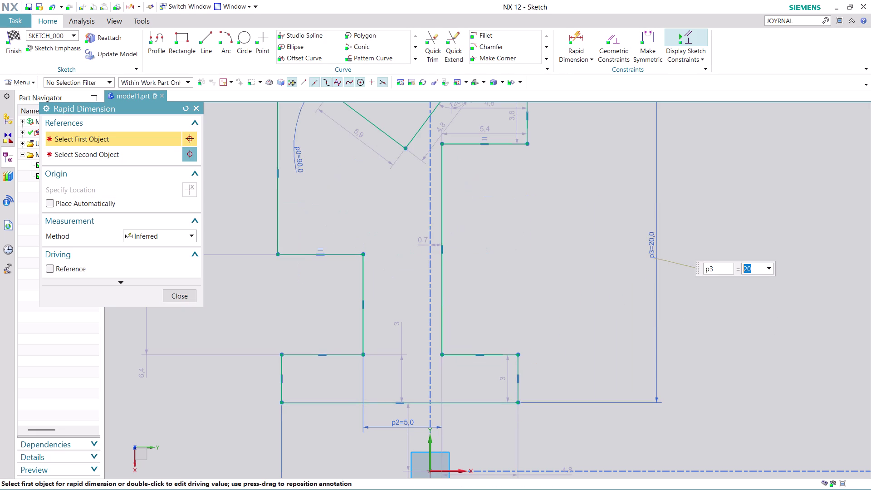
scroll(down, 3)
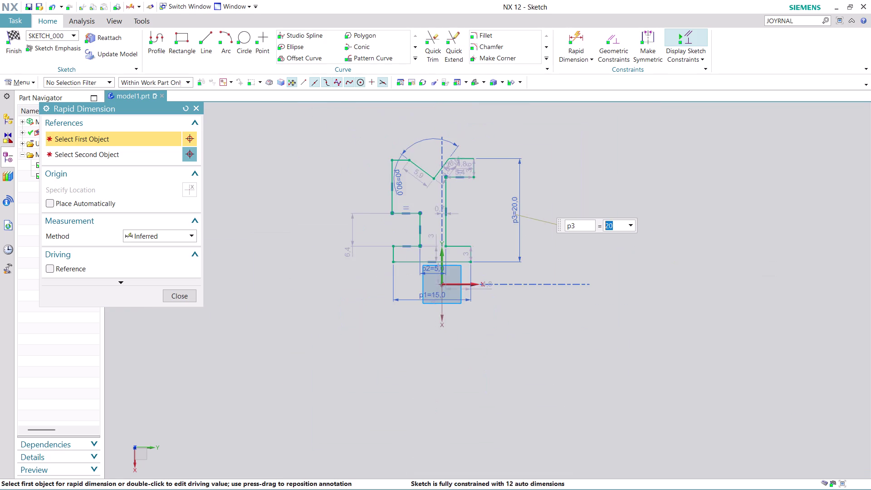
scroll(up, 3)
scroll(up, 3)
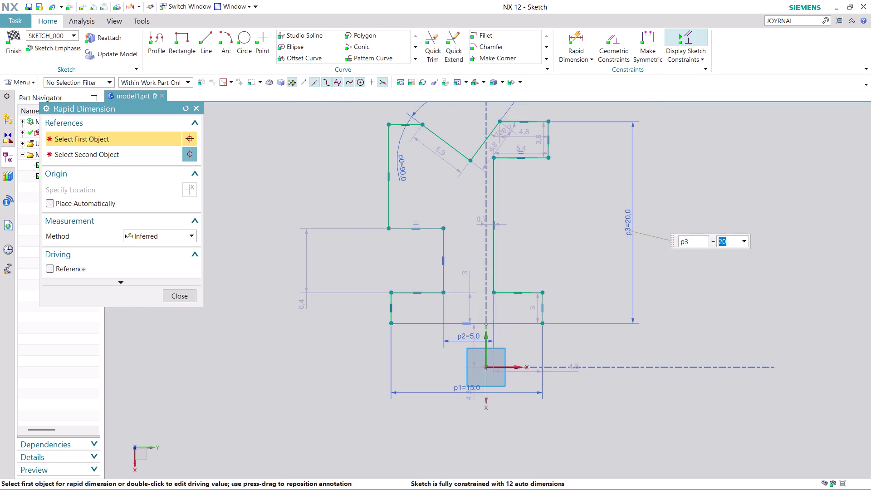
click(183, 294)
click(612, 42)
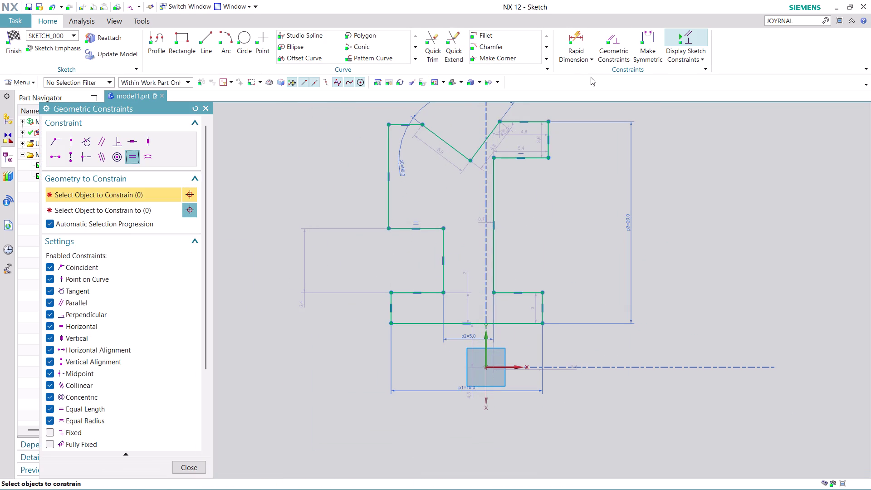
Apply Equal Length to the stem's left and right long vertical sides.
click(493, 184)
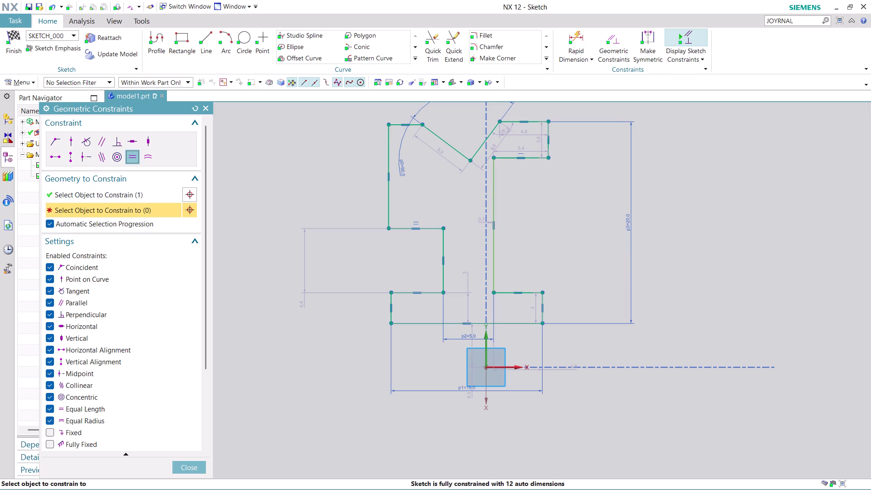
click(445, 247)
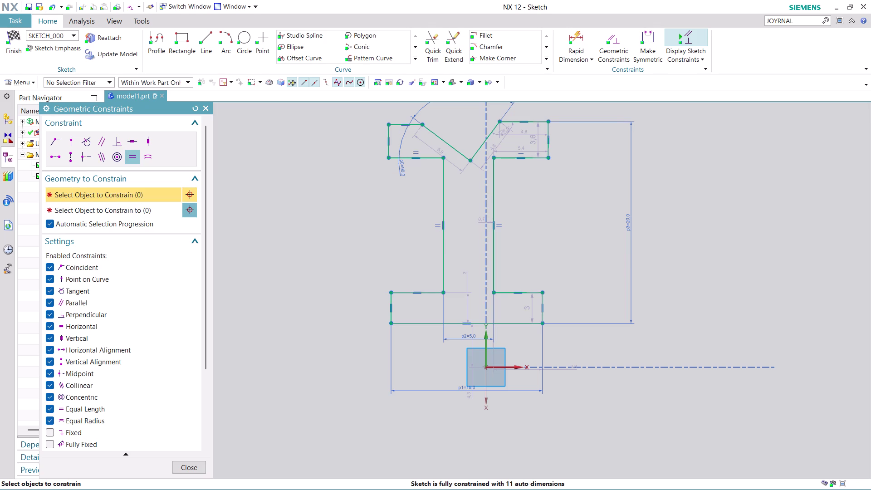
click(184, 467)
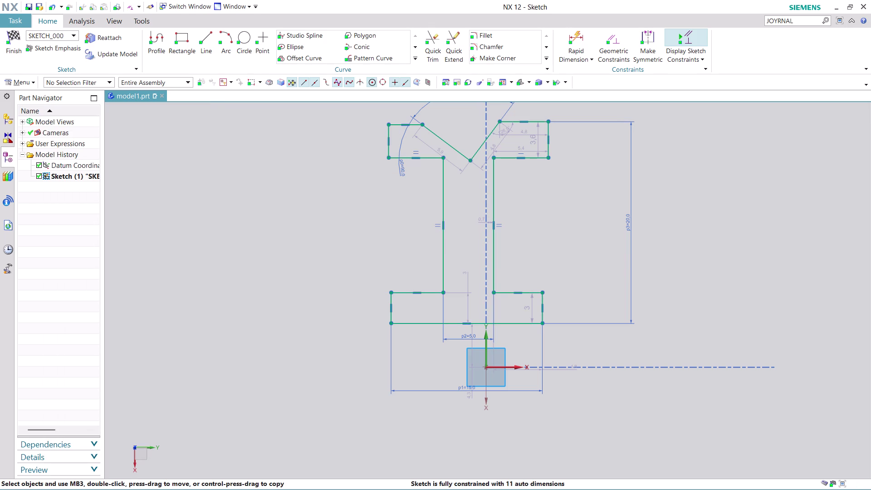
scroll(down, 3)
scroll(up, 3)
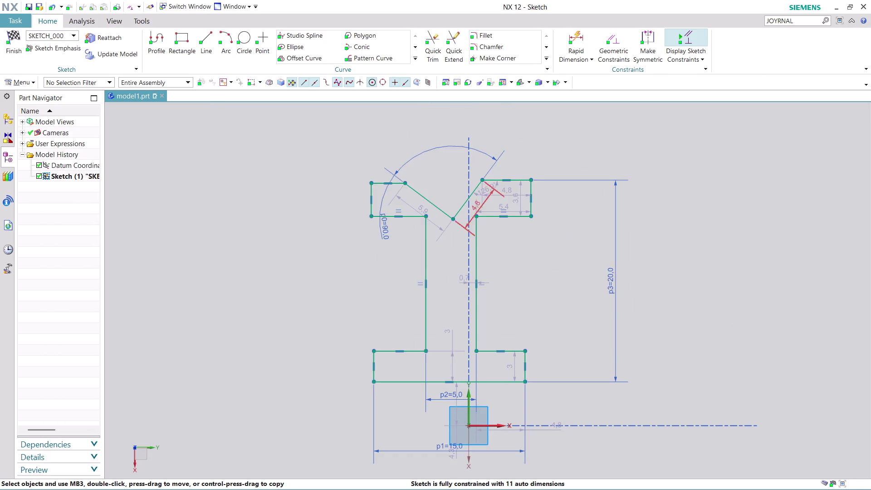
scroll(up, 3)
scroll(up, 3)
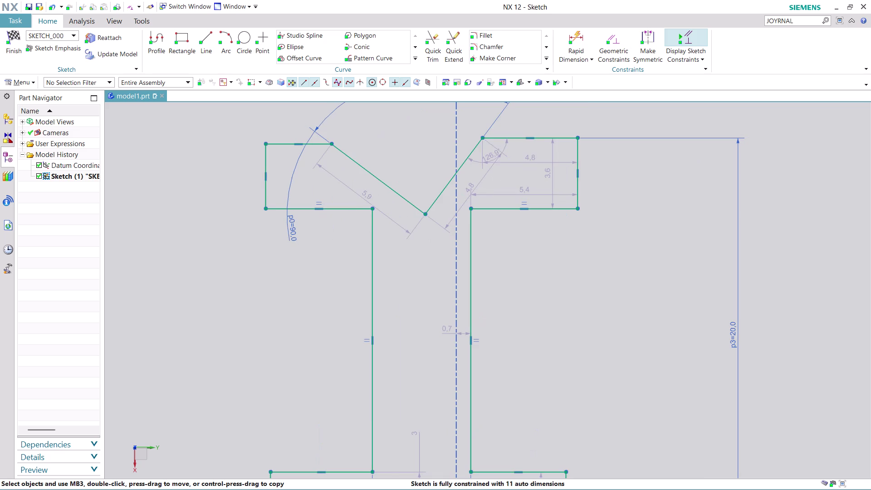
scroll(down, 3)
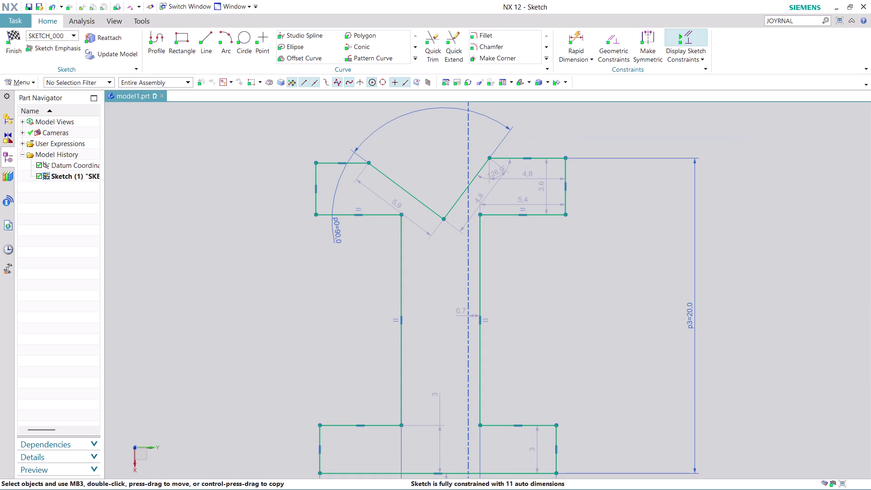
scroll(down, 3)
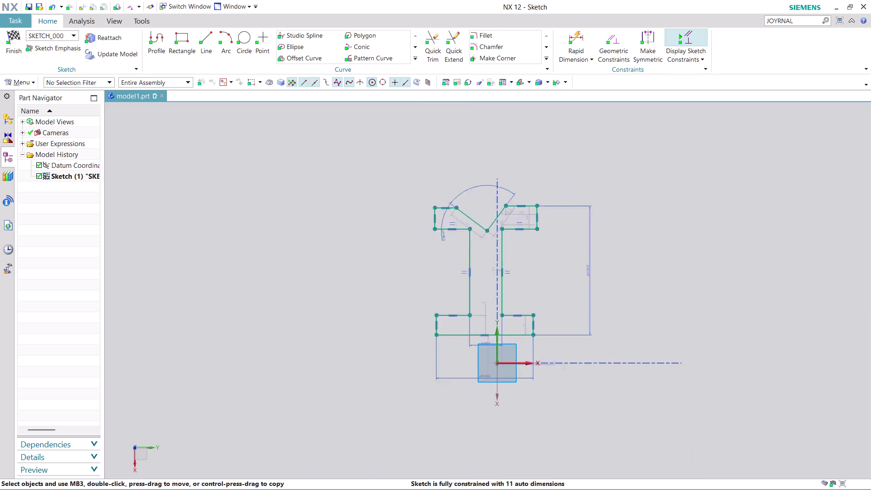
scroll(down, 3)
scroll(up, 3)
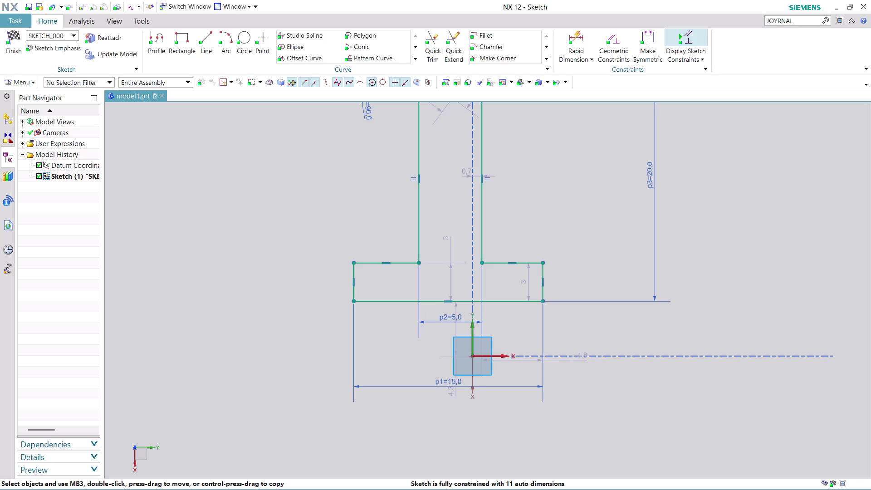
scroll(down, 3)
scroll(up, 3)
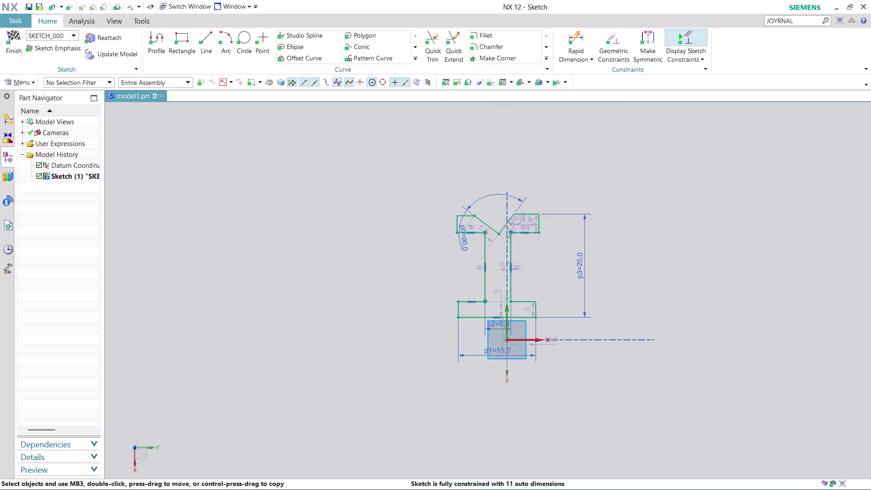
scroll(up, 3)
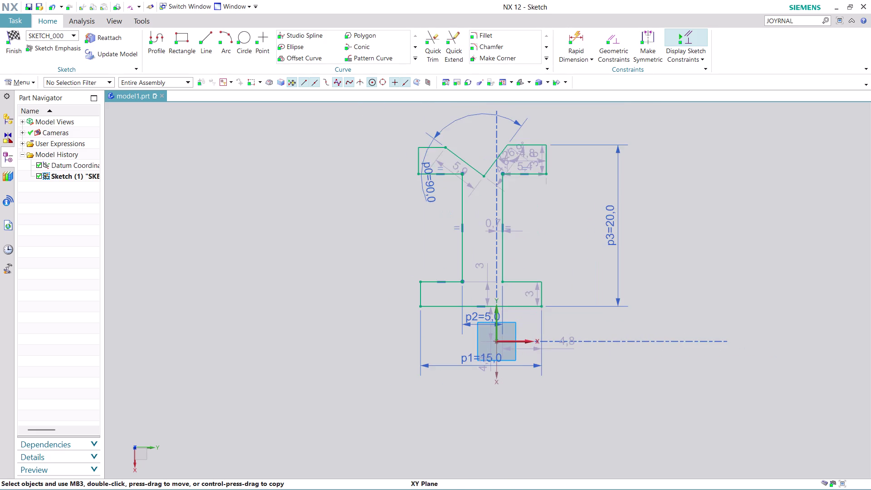
scroll(up, 3)
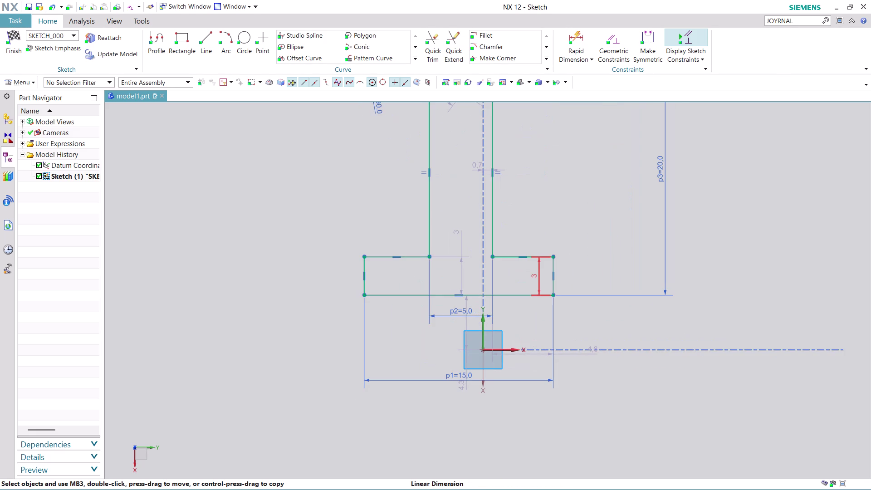
Move the lower right step's height dimension aside and change p4 from 3 to 5.
drag(536, 279, 609, 278)
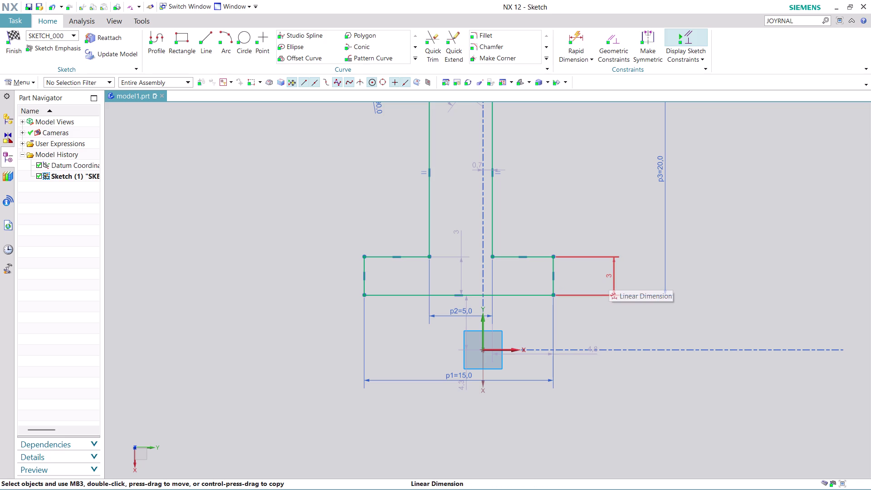
double_click(609, 278)
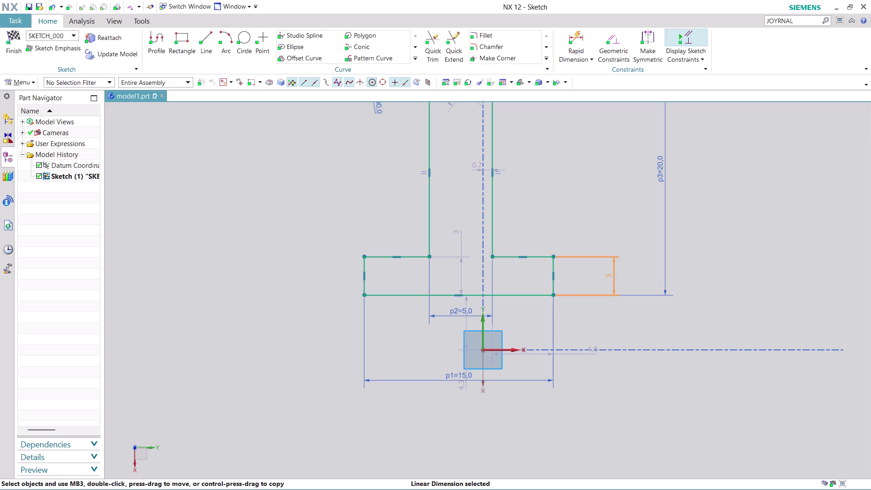
click(608, 278)
double_click(609, 278)
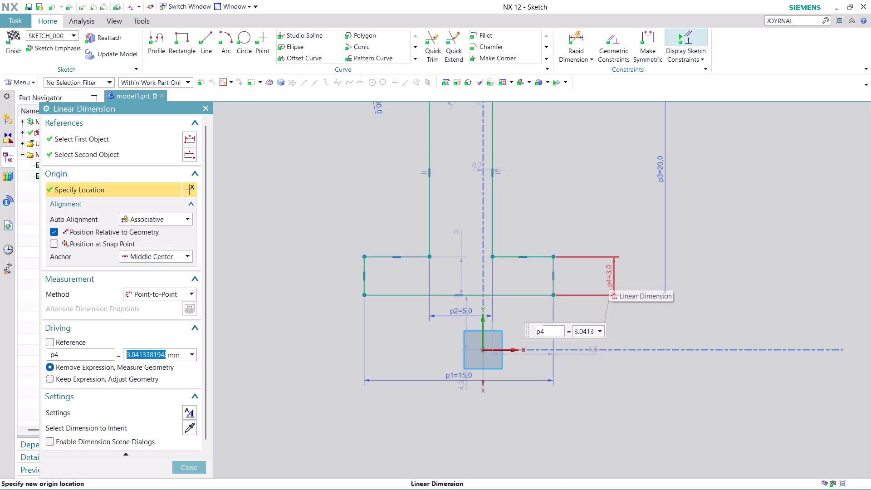
key(5)
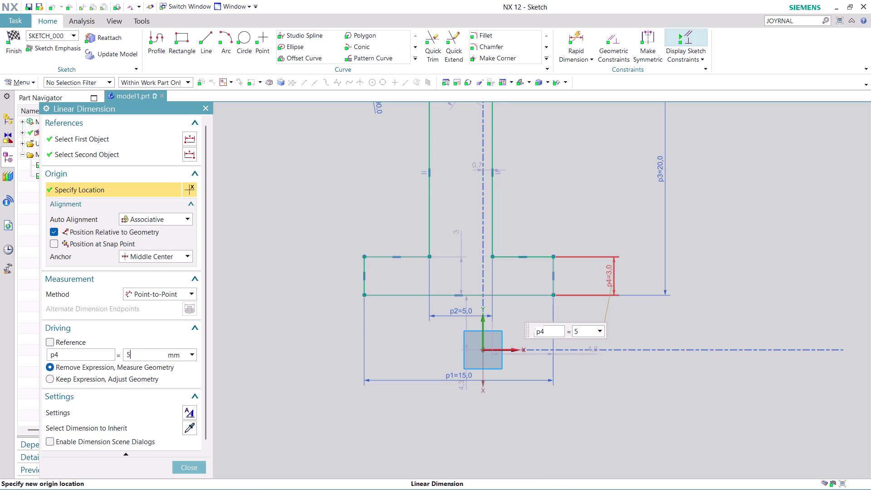
key(Return)
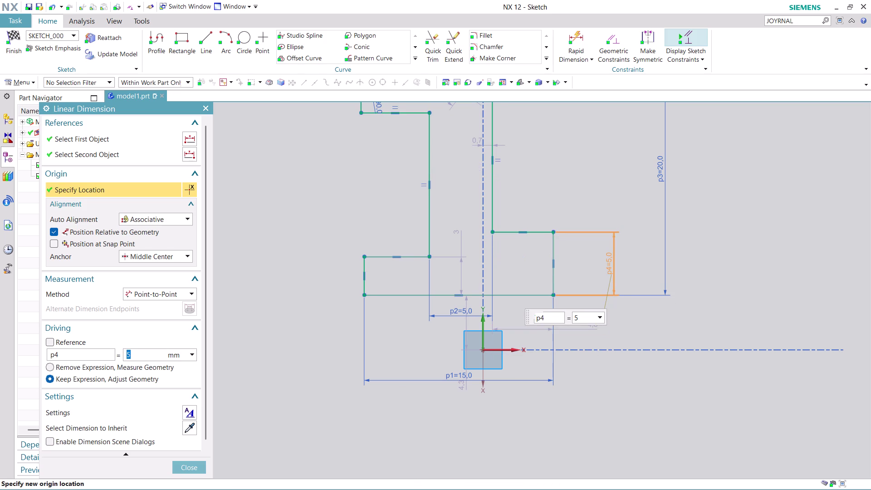
click(185, 463)
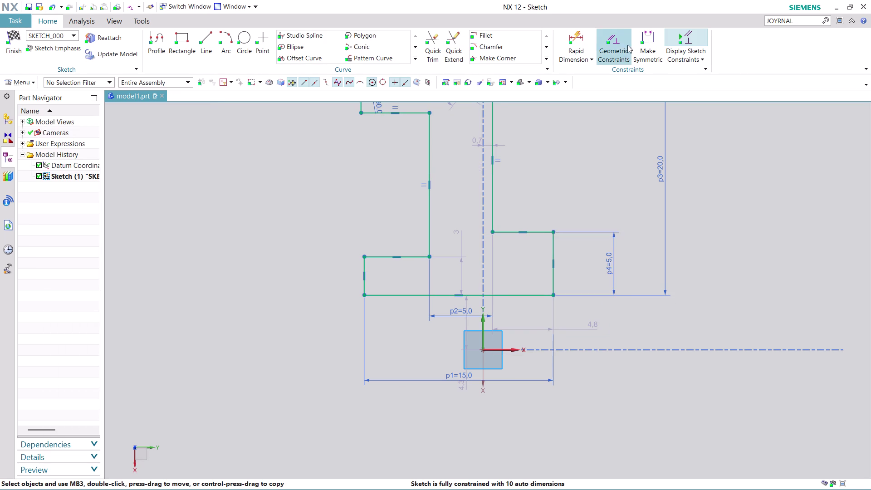
Apply Equal Length to the side edges of the left and right lower steps.
click(642, 35)
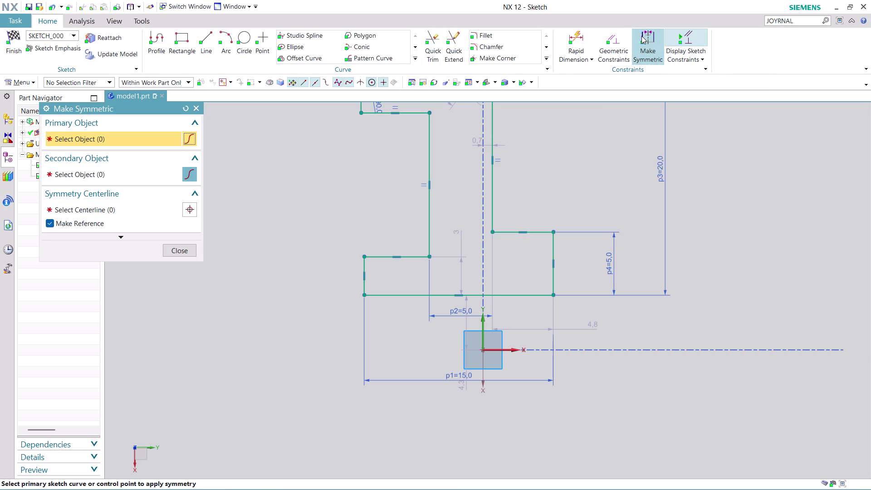
click(622, 36)
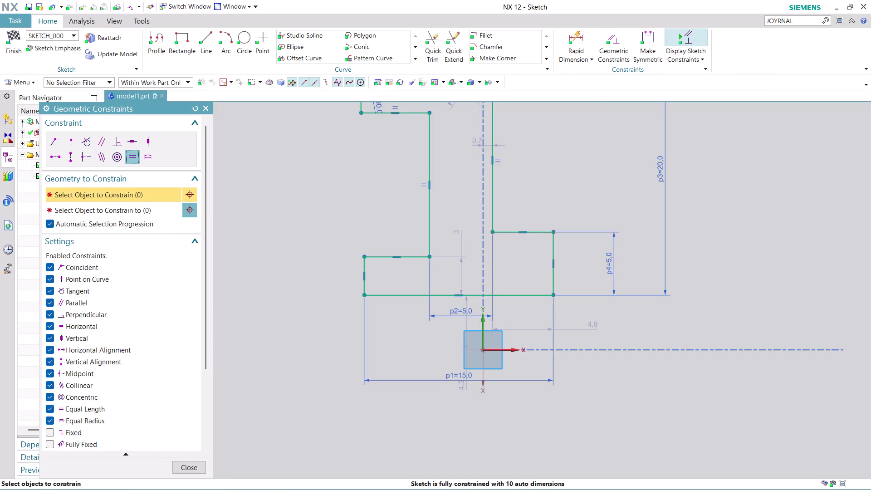
click(553, 251)
click(366, 267)
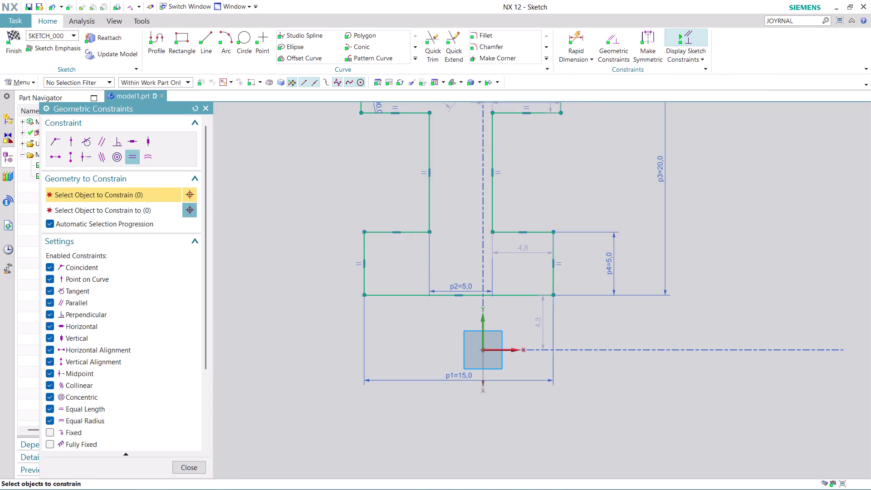
click(185, 466)
scroll(down, 3)
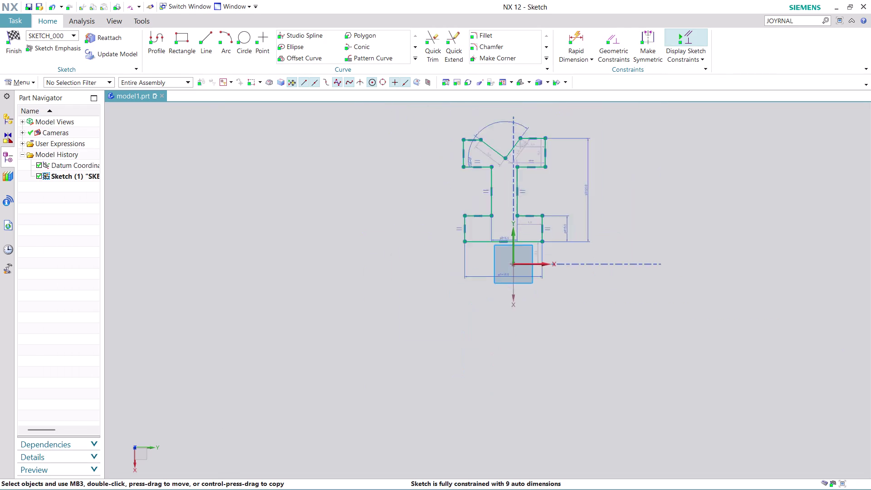
Drag the p0=90° angular dimension to sit above the V notch.
scroll(down, 3)
scroll(up, 3)
scroll(up, 3)
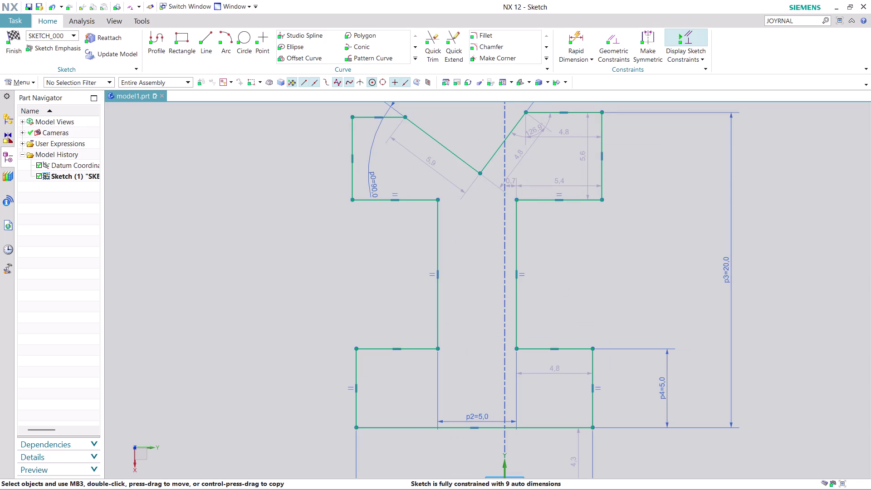
scroll(up, 3)
scroll(down, 3)
scroll(up, 3)
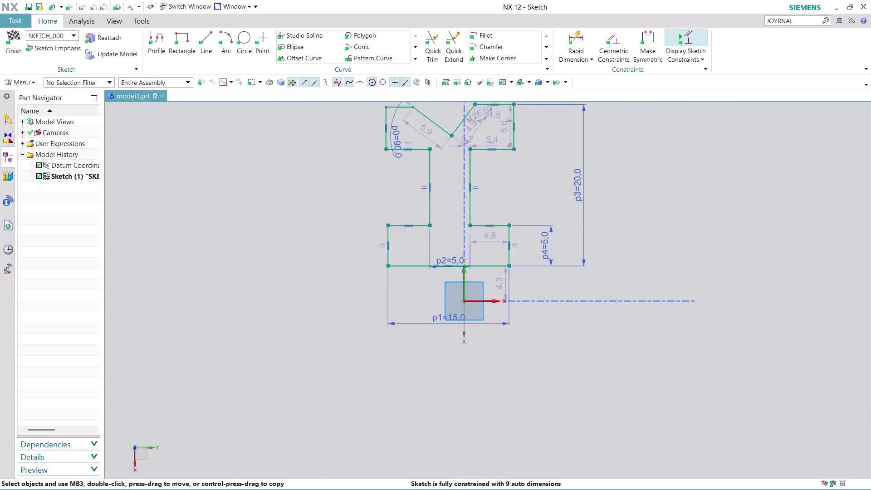
scroll(up, 3)
middle_drag(661, 153, 664, 214)
scroll(up, 3)
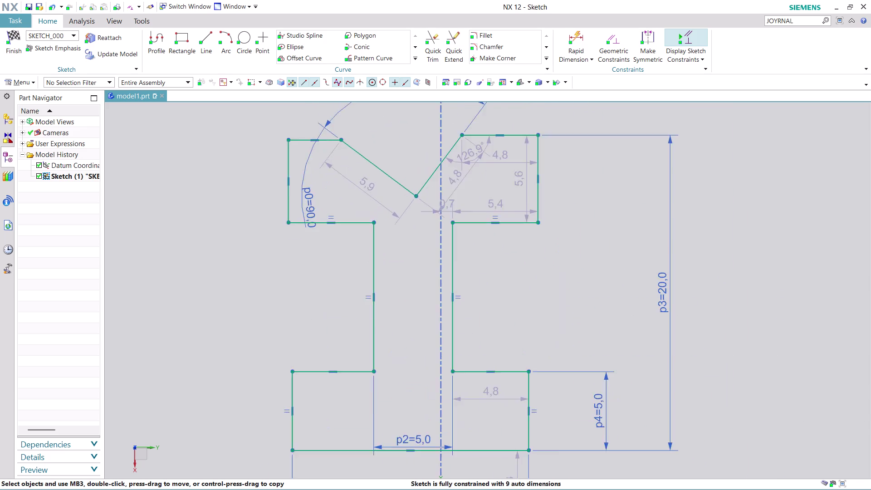
scroll(up, 3)
scroll(down, 3)
drag(329, 185, 332, 146)
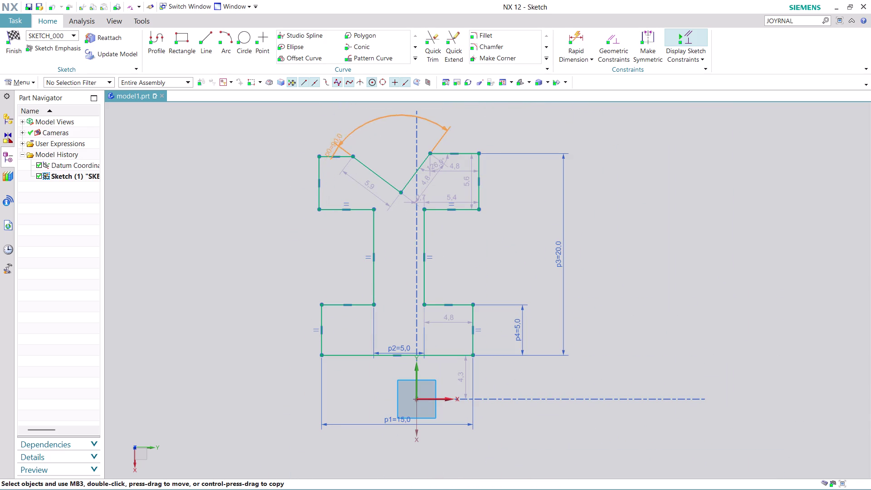
drag(332, 146, 383, 125)
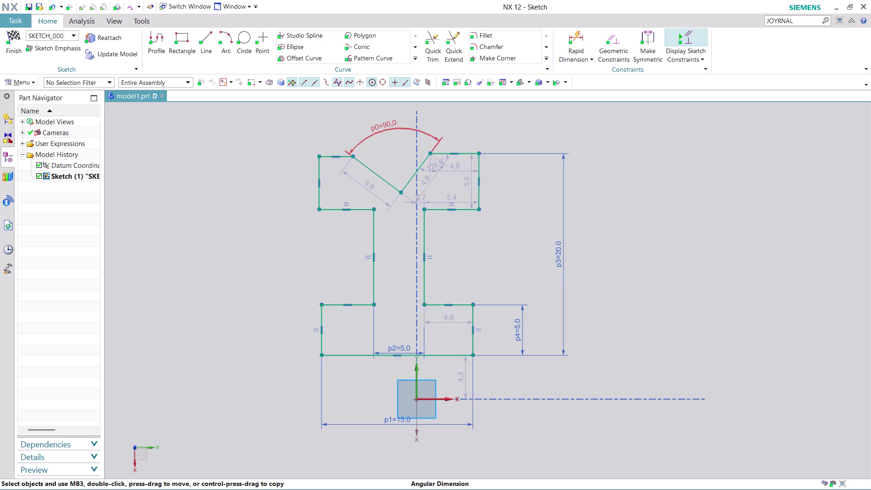
scroll(up, 3)
scroll(up, 3)
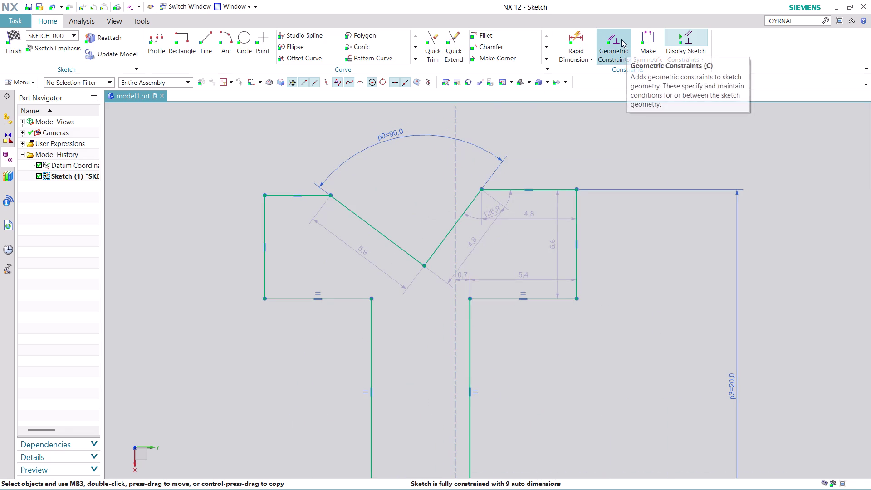
click(620, 38)
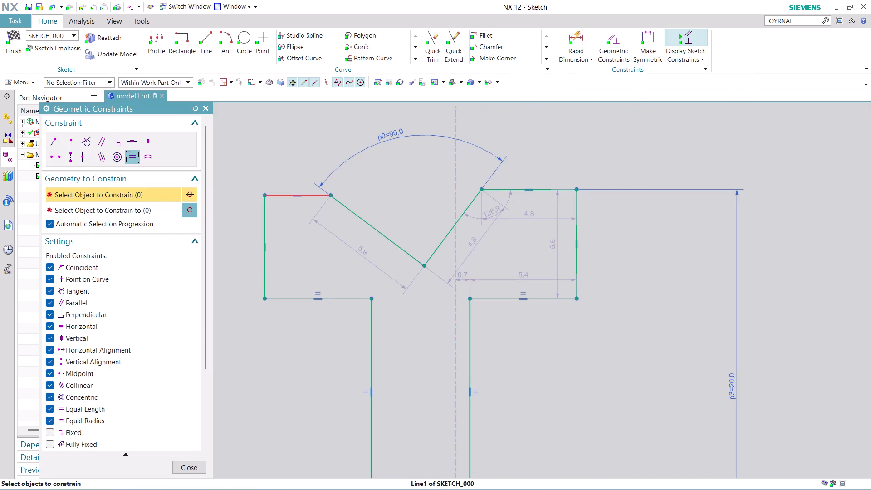
Equalize the two top edges beside the V groove, undoing an extra distorting constraint.
click(288, 197)
click(520, 188)
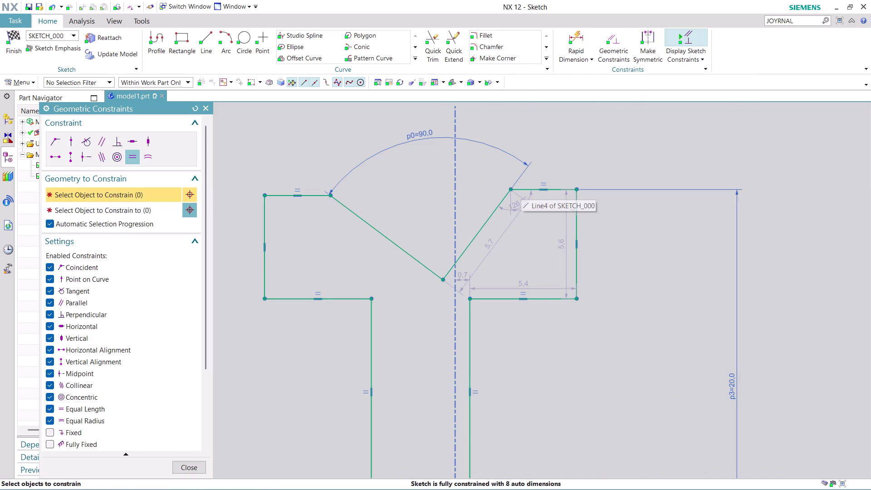
click(372, 226)
click(486, 221)
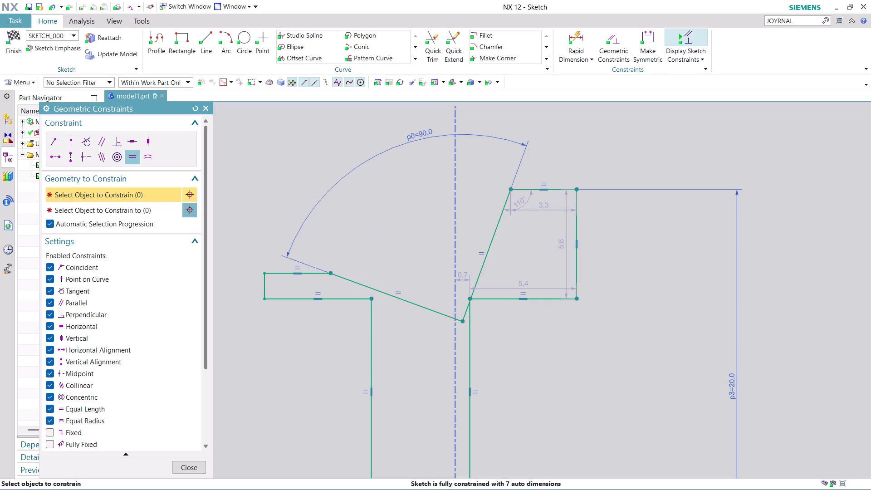
key(ctrl+z)
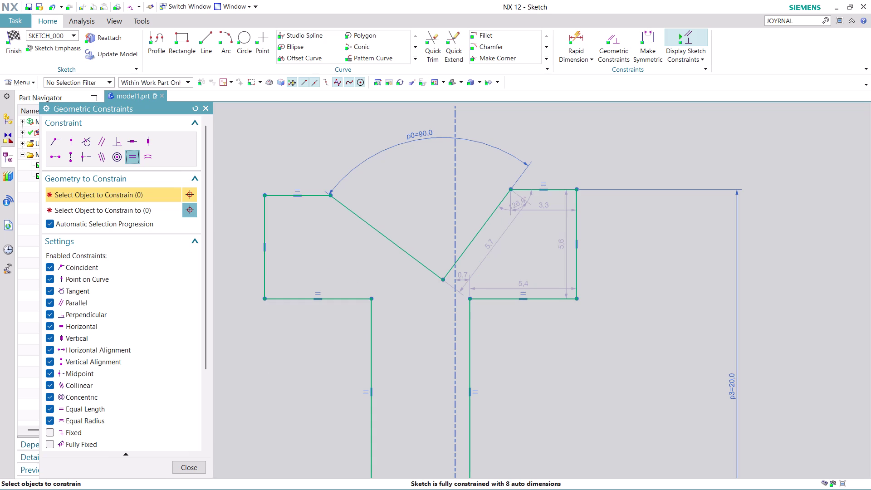
click(186, 466)
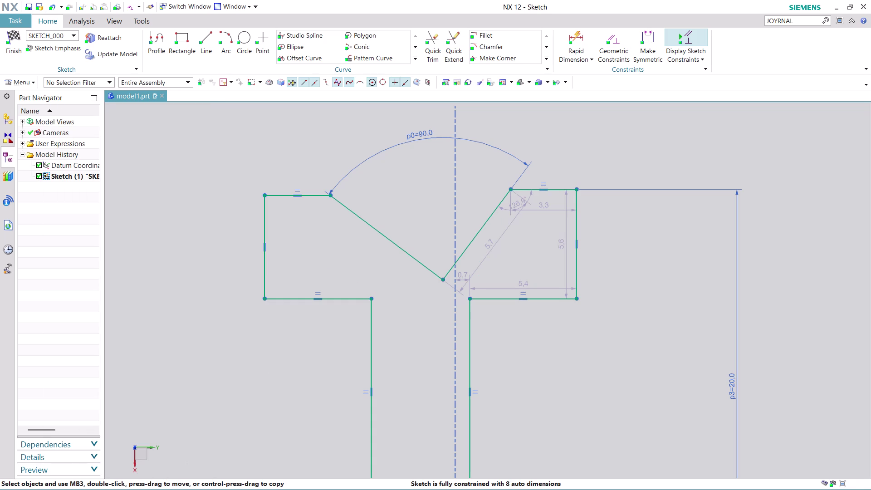
Apply Vertical Alignment between the V-groove tip point and the sketch origin.
scroll(down, 3)
scroll(up, 3)
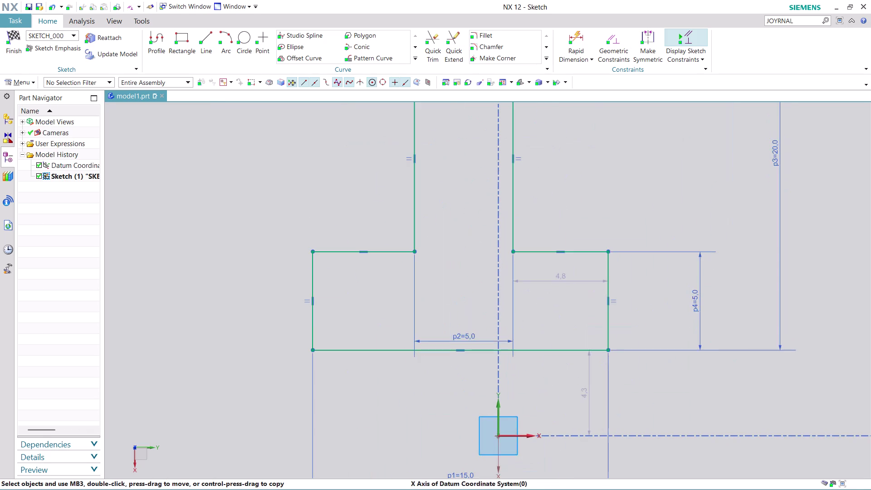
scroll(down, 3)
scroll(up, 3)
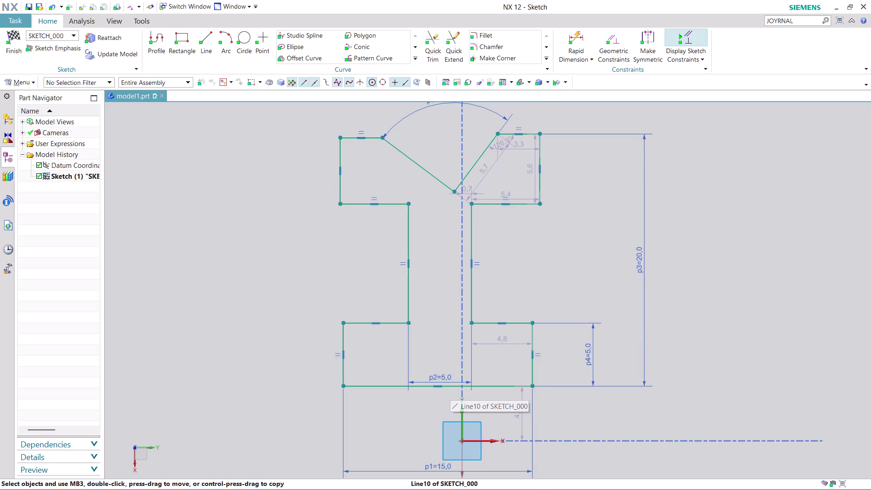
click(453, 191)
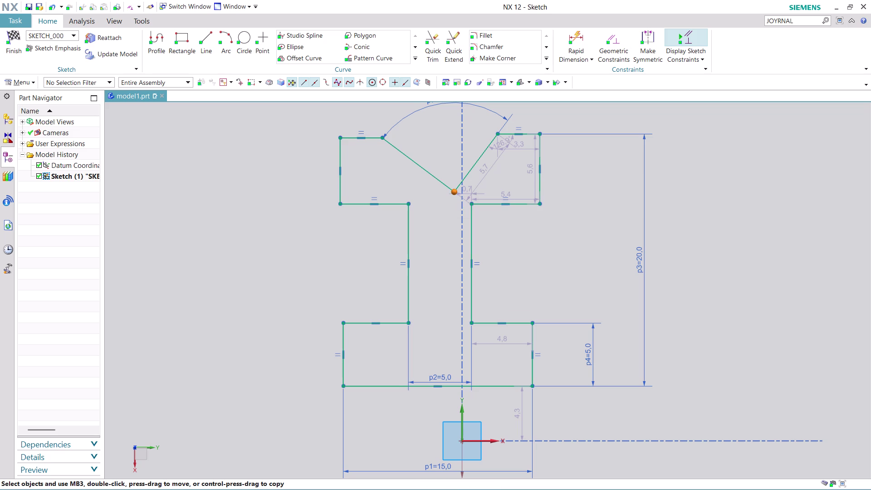
click(462, 441)
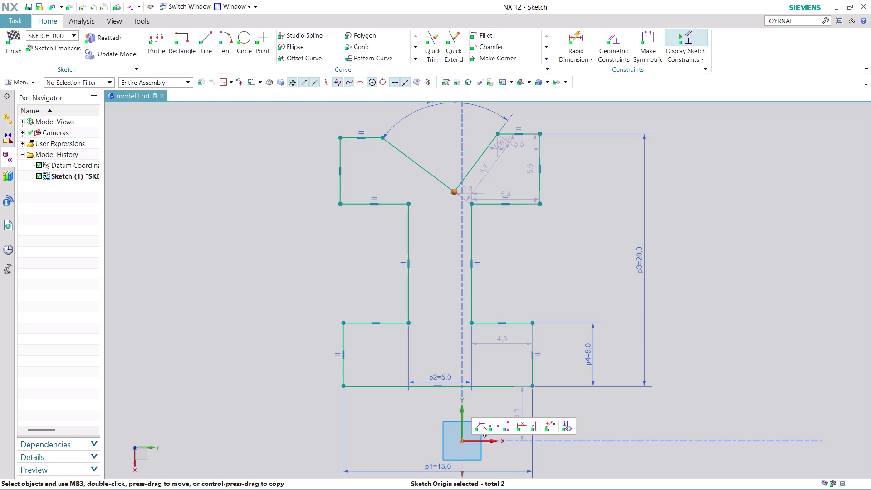
click(509, 427)
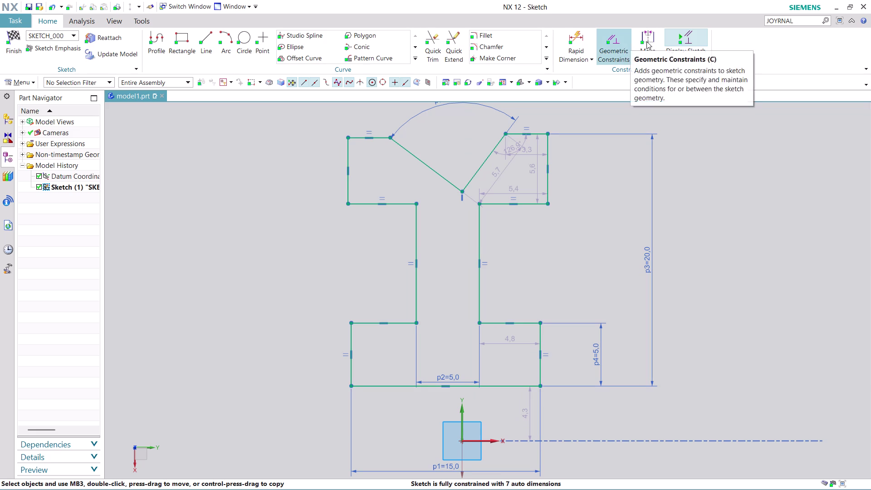
click(623, 37)
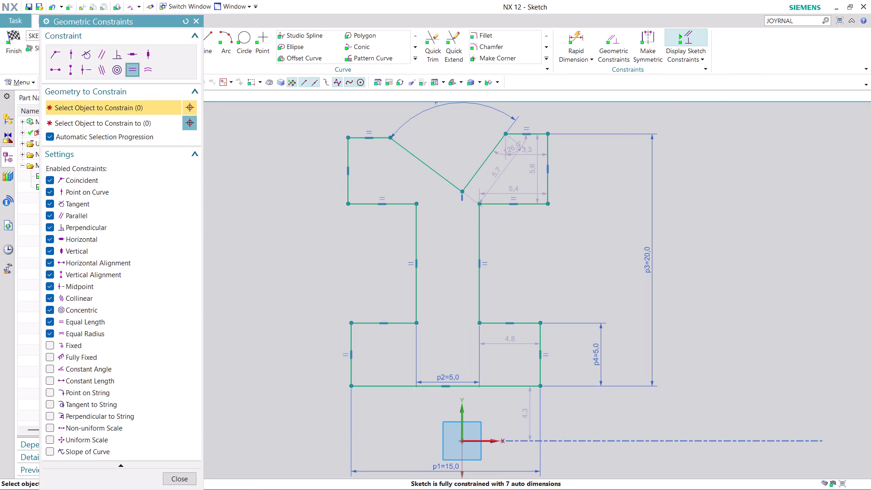
click(493, 160)
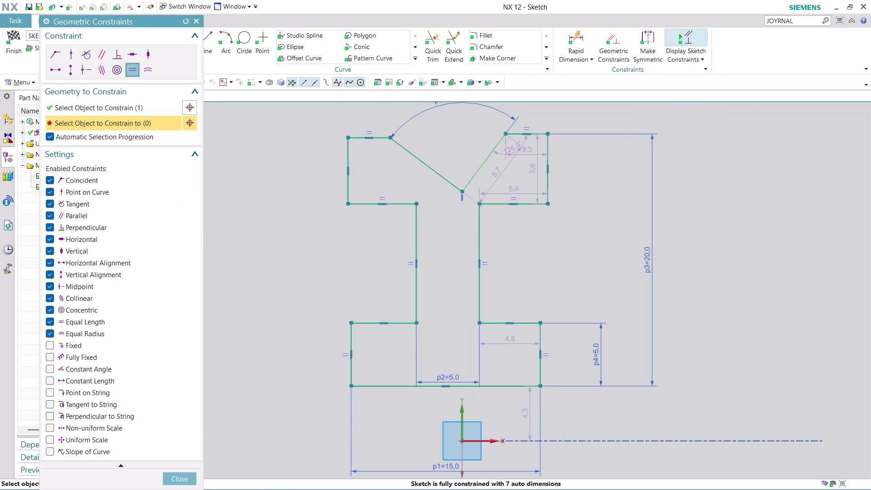
click(429, 171)
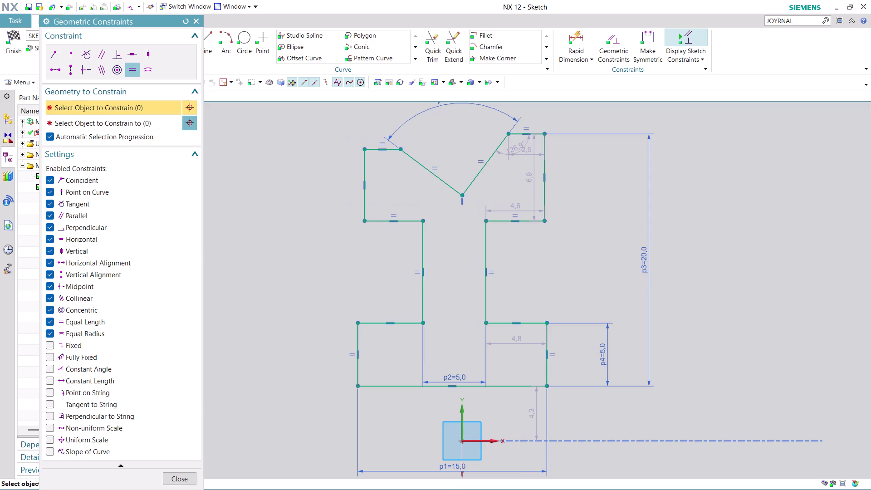
key(ctrl+z)
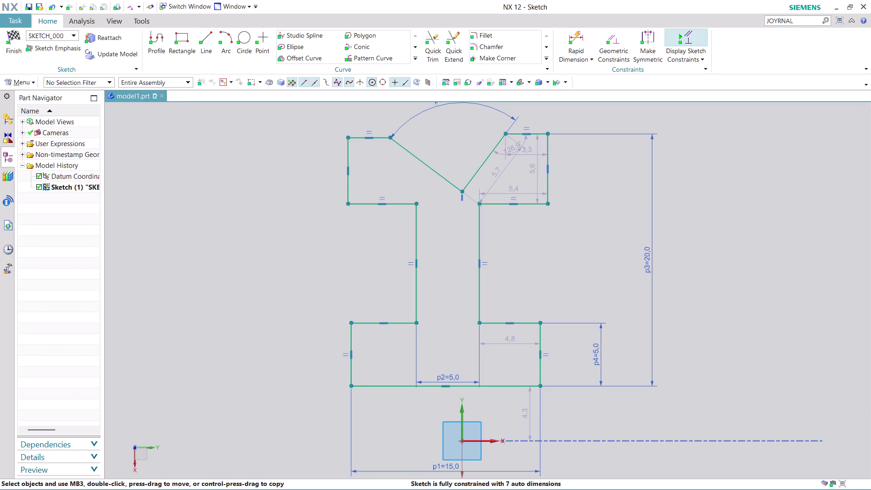
drag(525, 150, 523, 107)
scroll(up, 3)
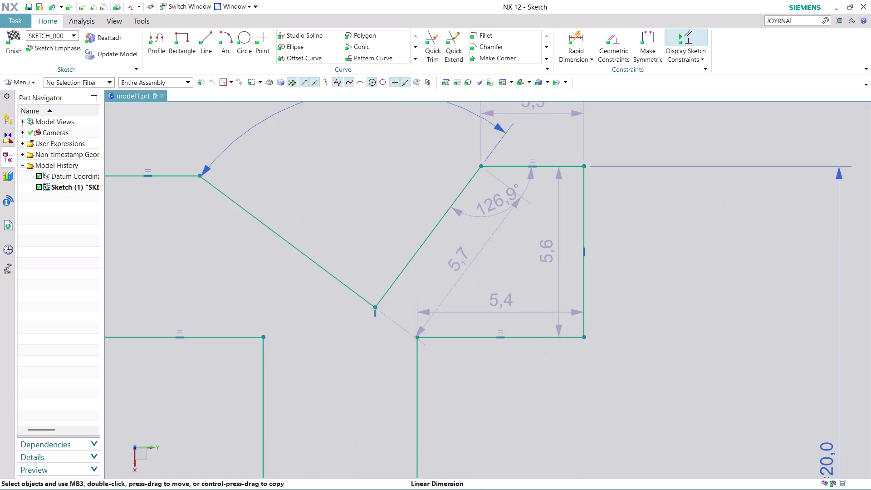
scroll(down, 3)
scroll(up, 3)
scroll(down, 3)
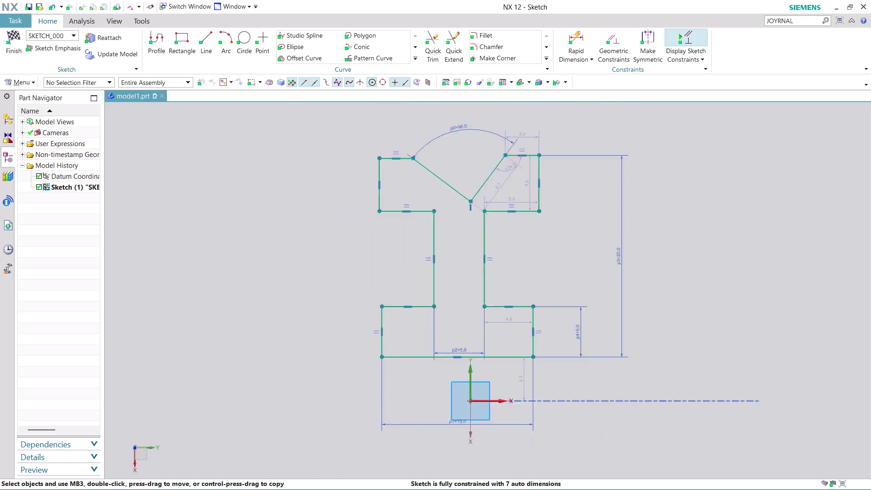
scroll(down, 3)
scroll(up, 3)
scroll(up, 3)
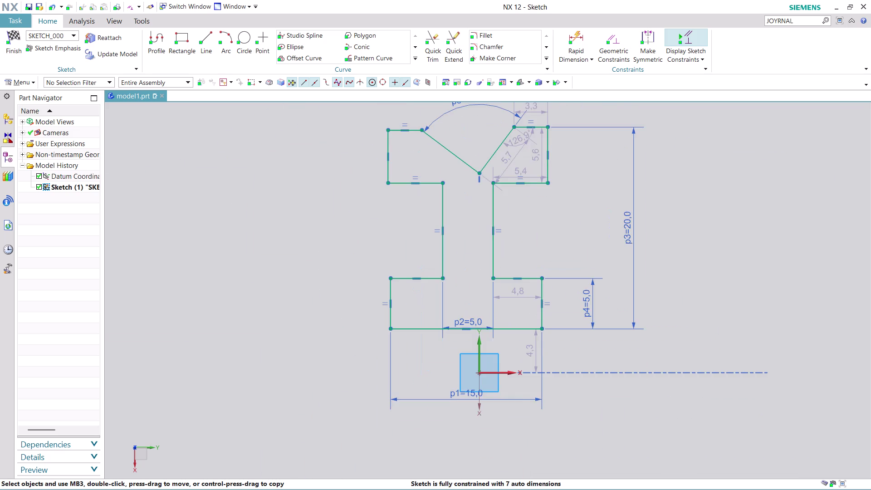
scroll(down, 3)
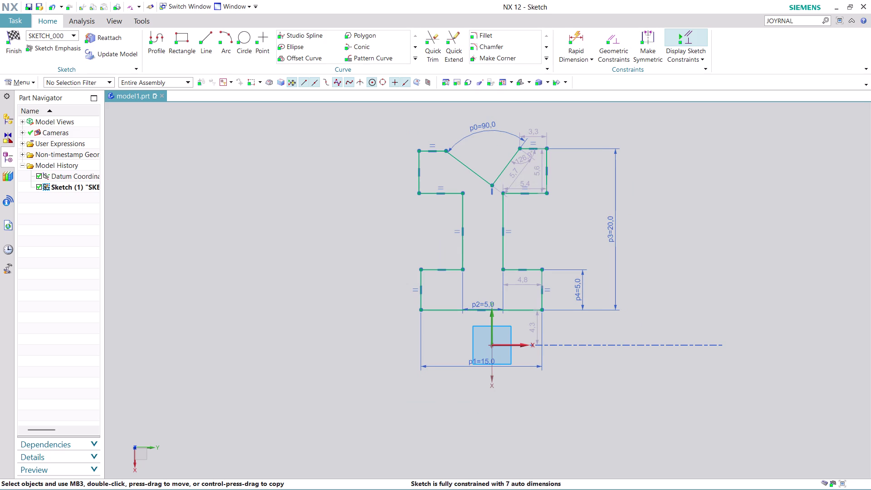
key(Escape)
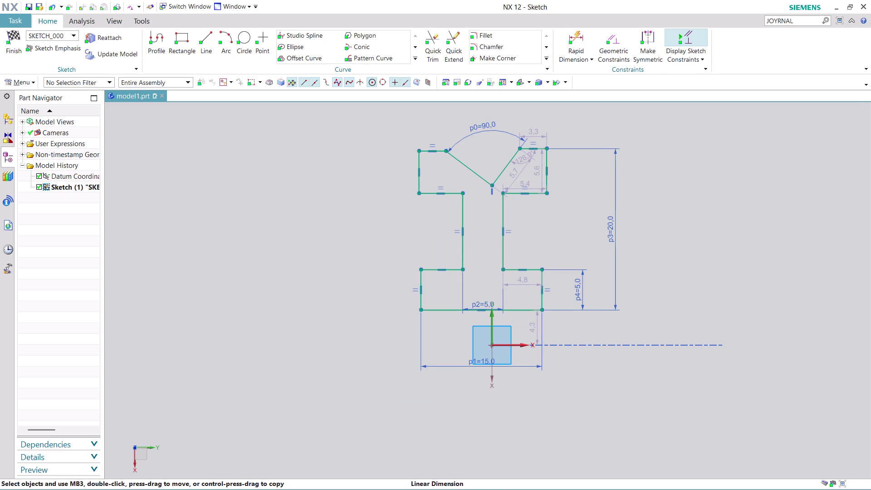
key(Escape)
Apply Point on Curve between the sketch origin and the profile's bottom line.
click(461, 311)
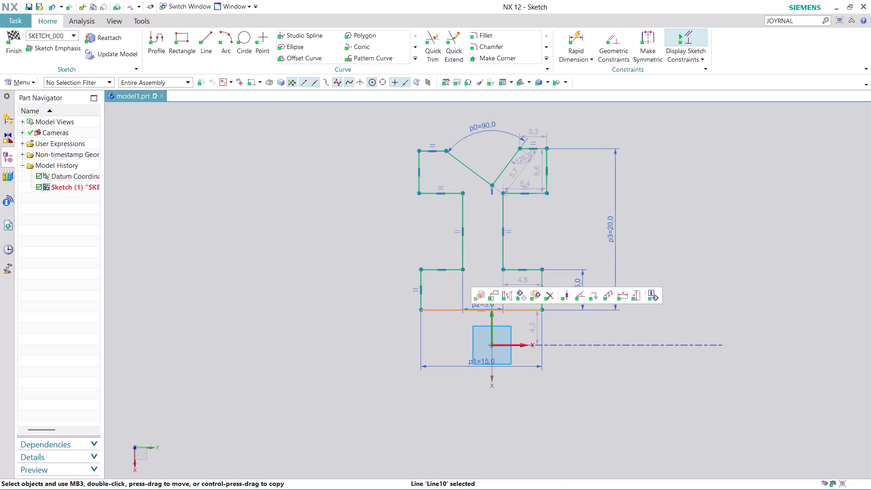
click(493, 344)
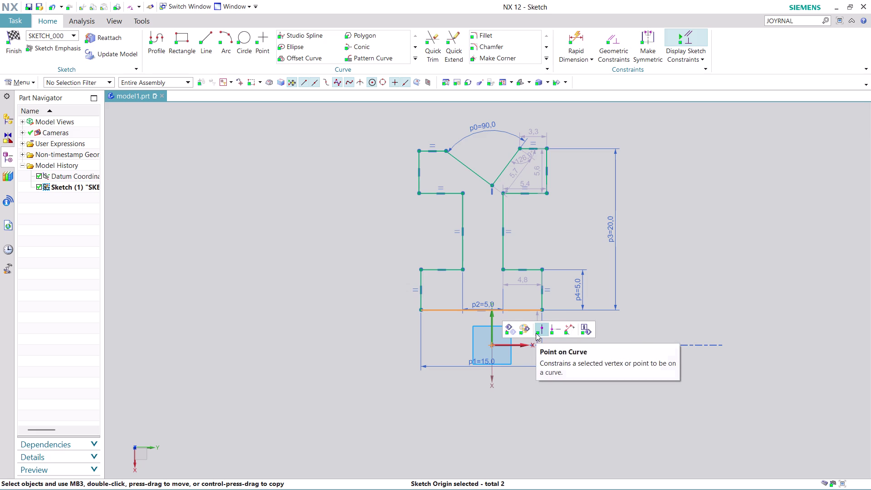
click(535, 333)
scroll(down, 3)
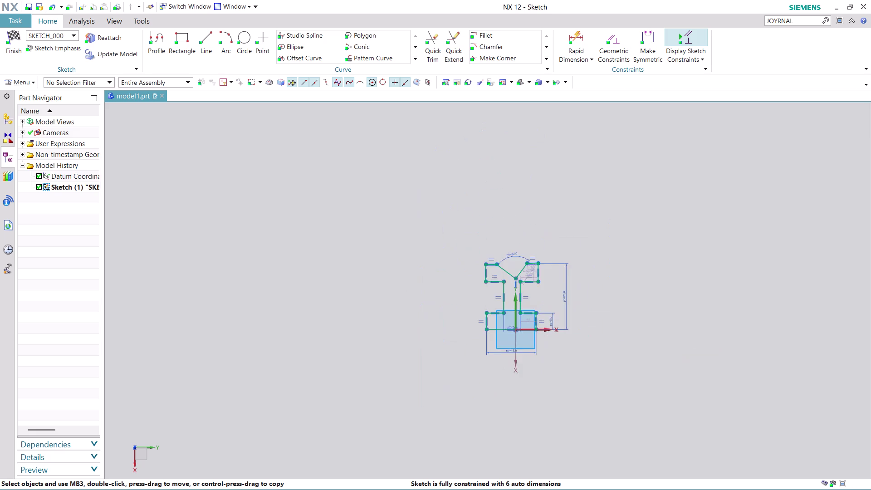
scroll(up, 3)
scroll(up, 3)
Drag the unconstrained V-groove vertices to reshape the groove.
scroll(down, 3)
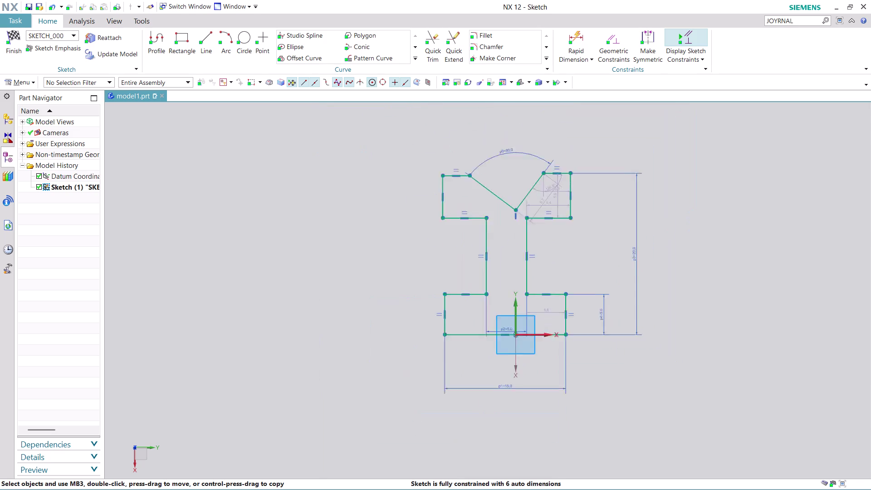
scroll(down, 3)
scroll(up, 3)
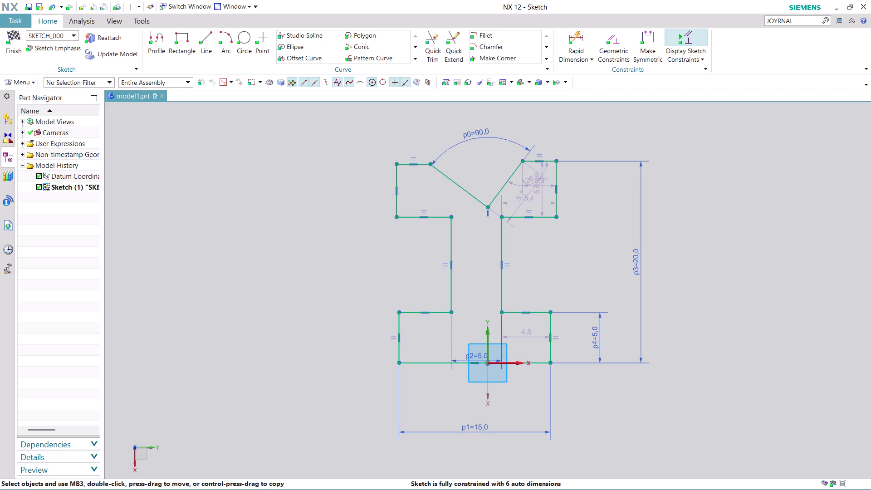
scroll(up, 3)
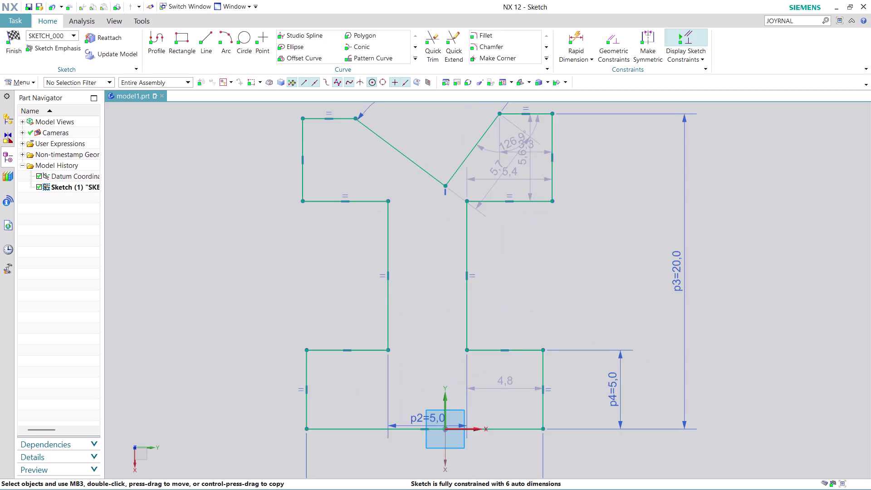
scroll(down, 3)
scroll(up, 3)
scroll(down, 3)
scroll(up, 3)
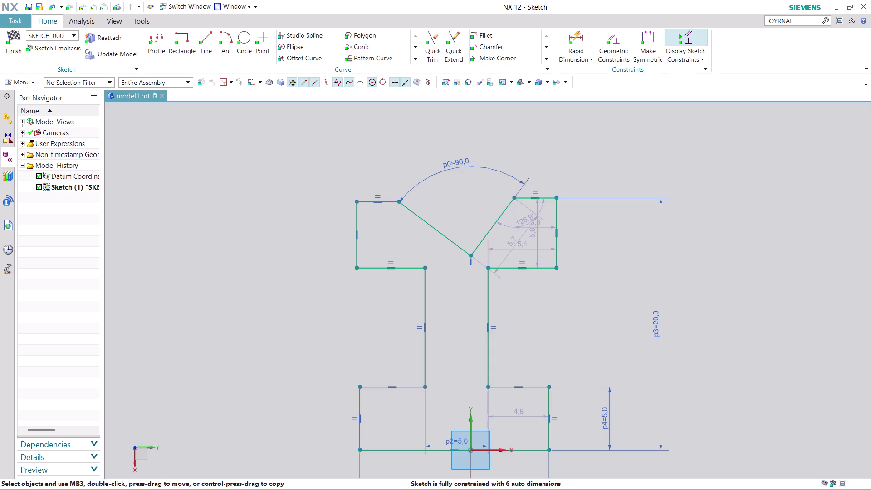
drag(401, 201, 414, 193)
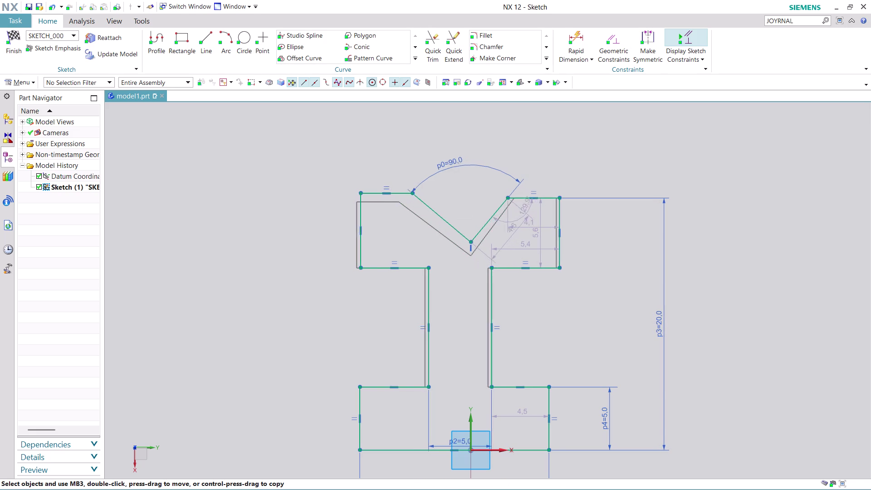
drag(414, 193, 434, 184)
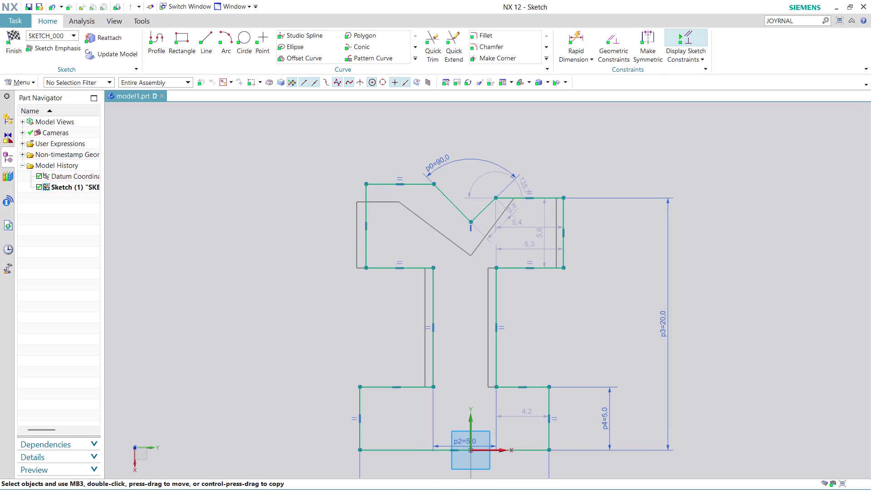
drag(434, 184, 430, 201)
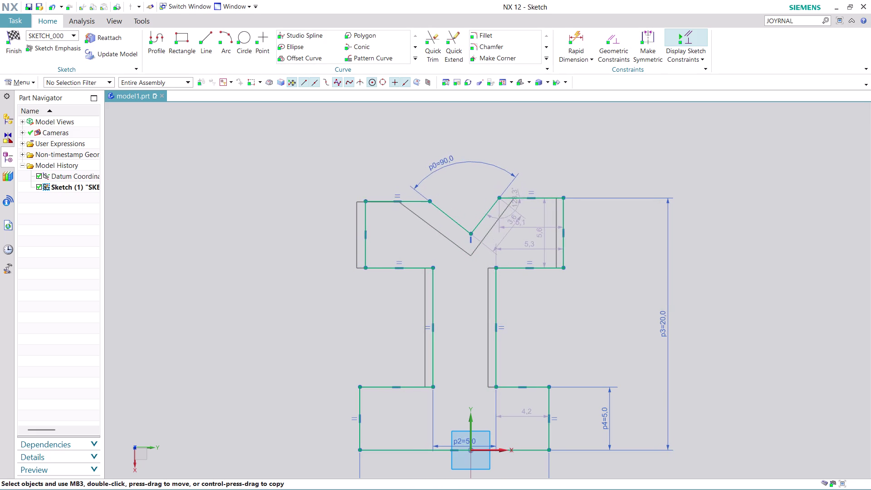
drag(429, 202, 424, 196)
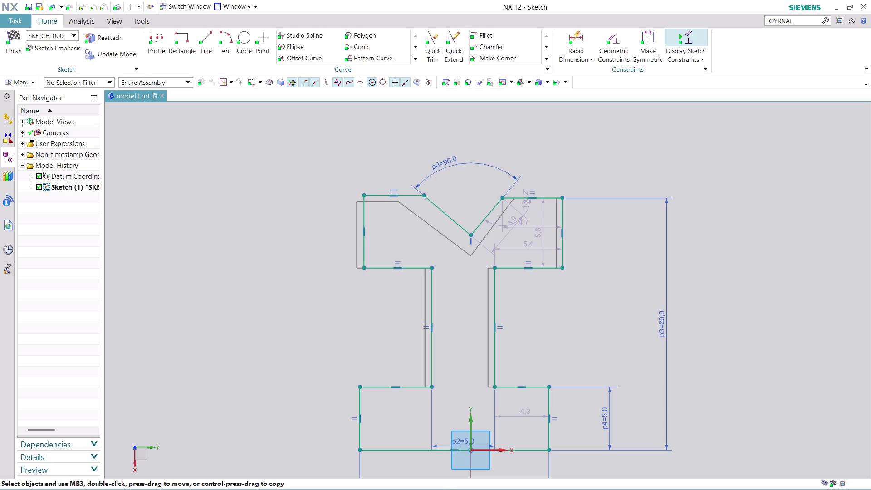
drag(423, 195, 423, 195)
Move the 4.8 dimension above the profile and the 5.6 dimension beside it.
scroll(up, 3)
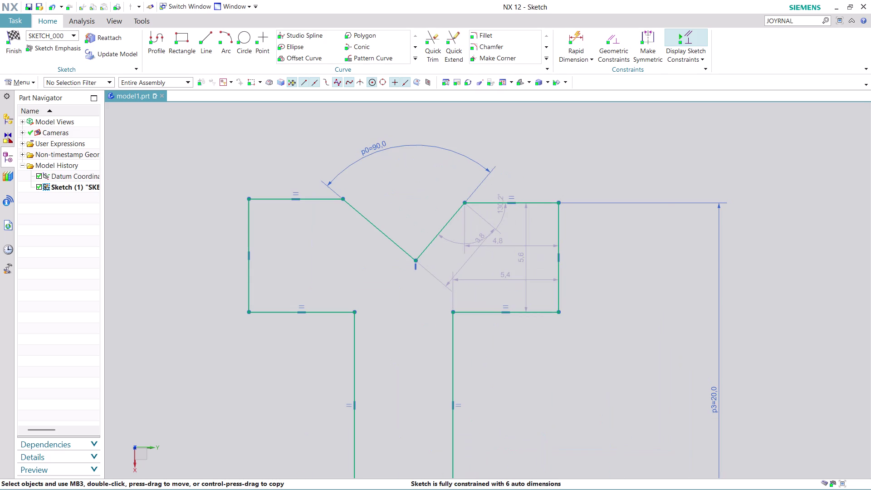
scroll(up, 3)
scroll(down, 3)
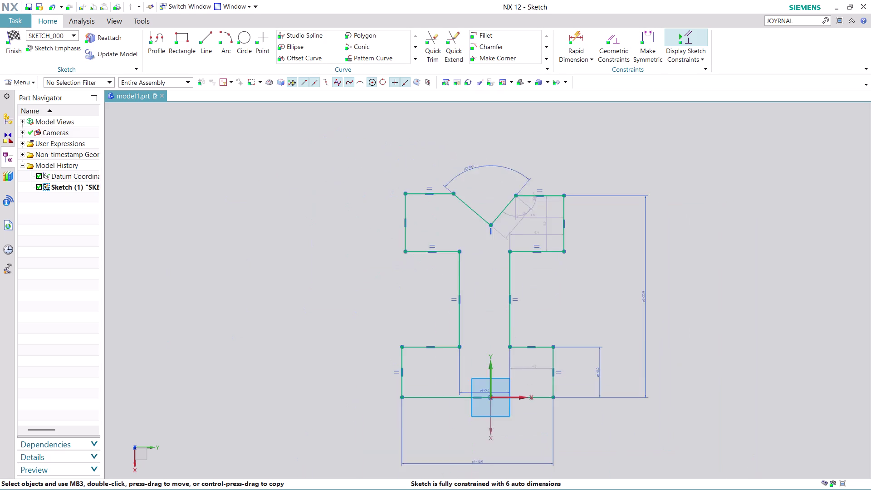
scroll(down, 3)
scroll(up, 3)
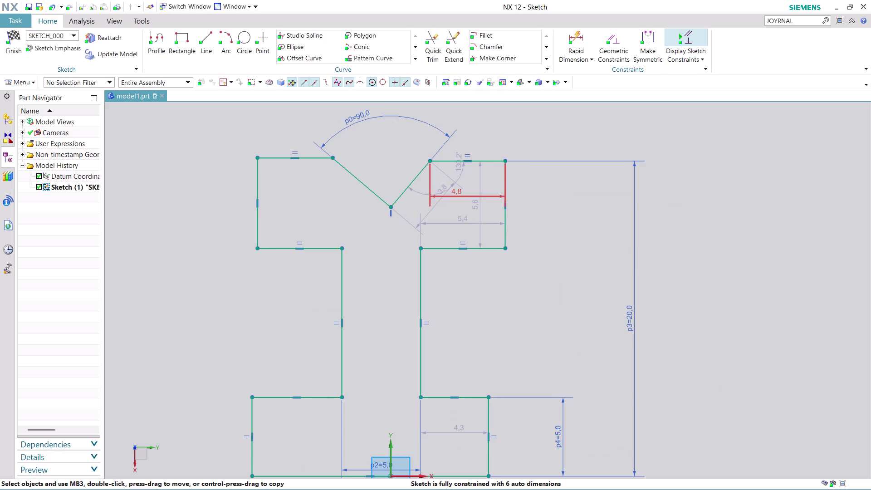
drag(482, 198, 477, 107)
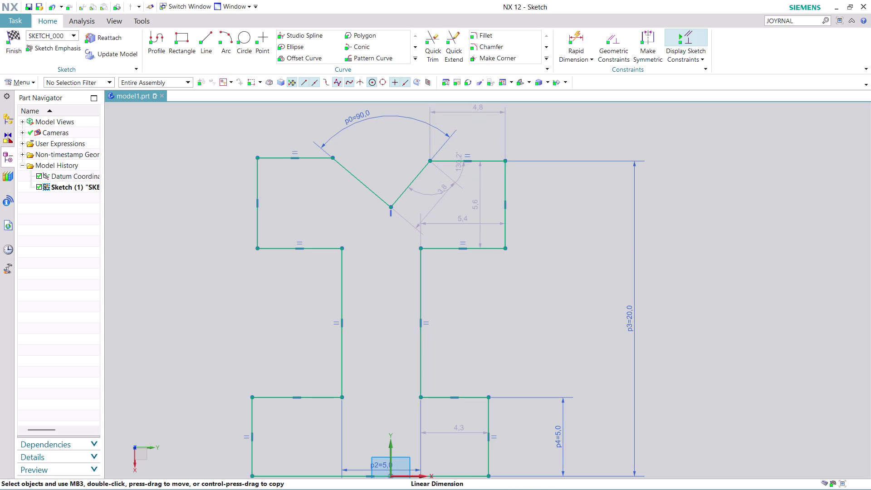
drag(483, 200, 578, 200)
scroll(down, 3)
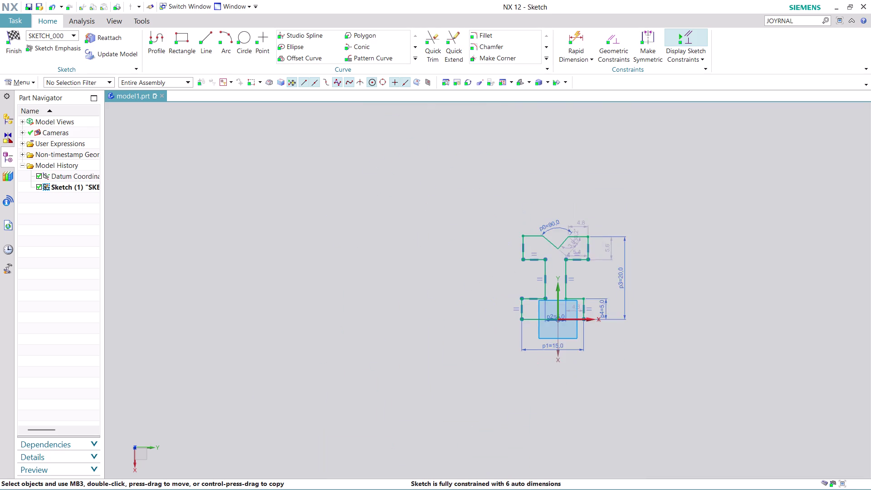
scroll(up, 3)
scroll(up, 3)
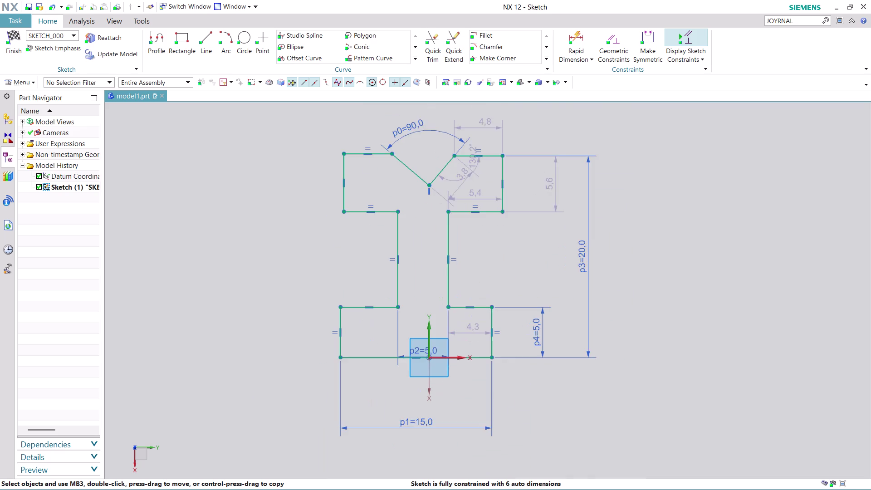
scroll(up, 3)
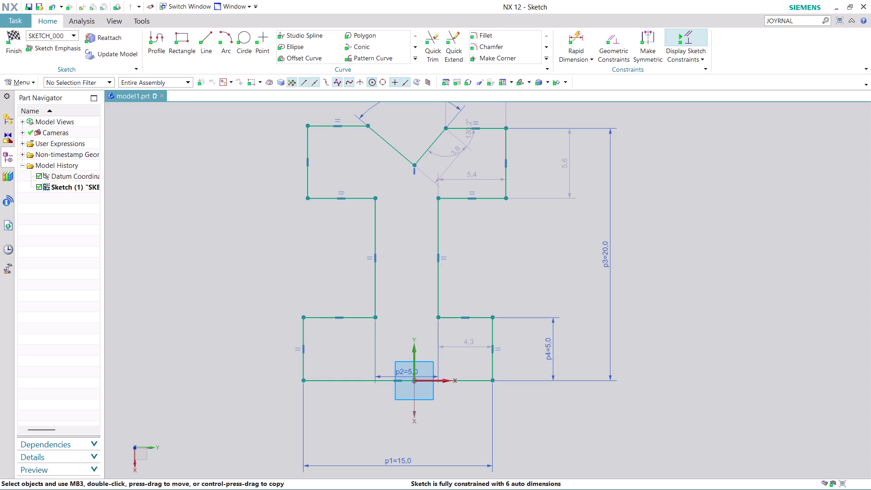
double_click(564, 163)
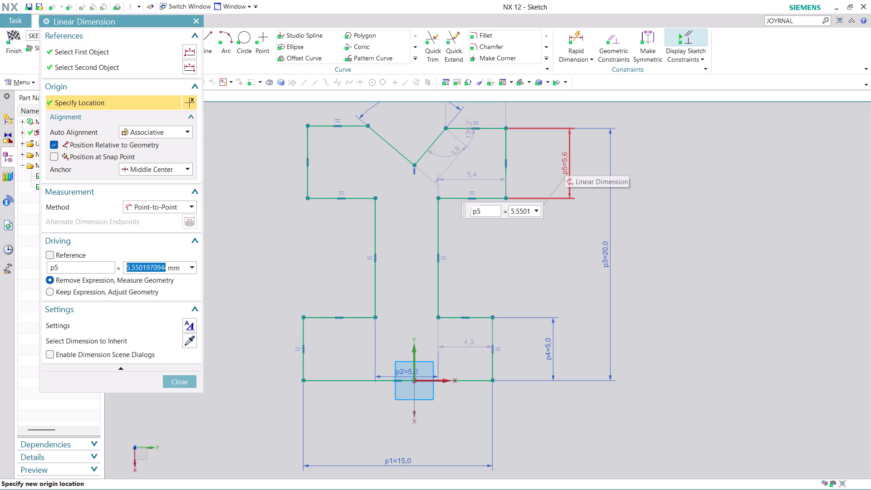
Drive the right rim's height p5 at 7 mm, then reopen that dimension.
key(7)
key(Return)
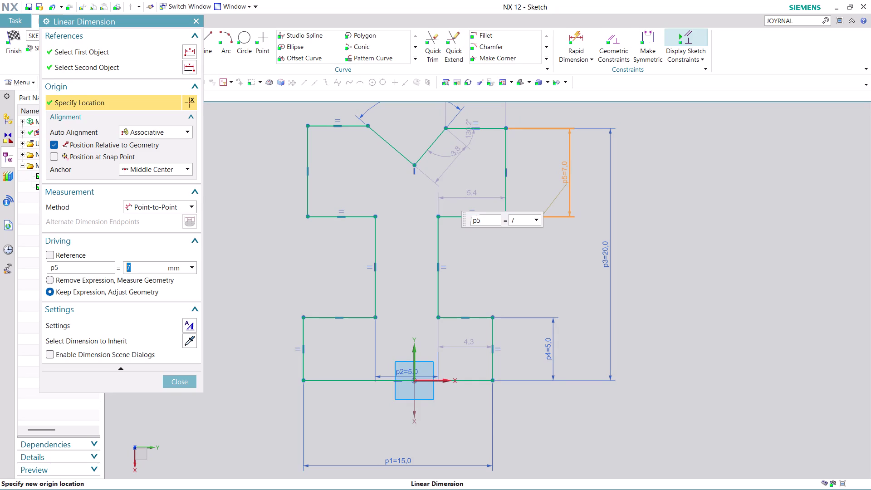
click(185, 379)
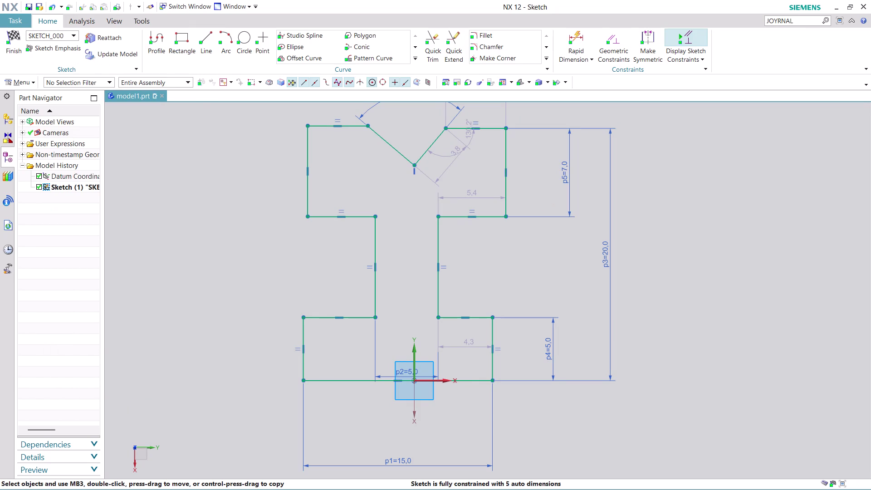
double_click(569, 171)
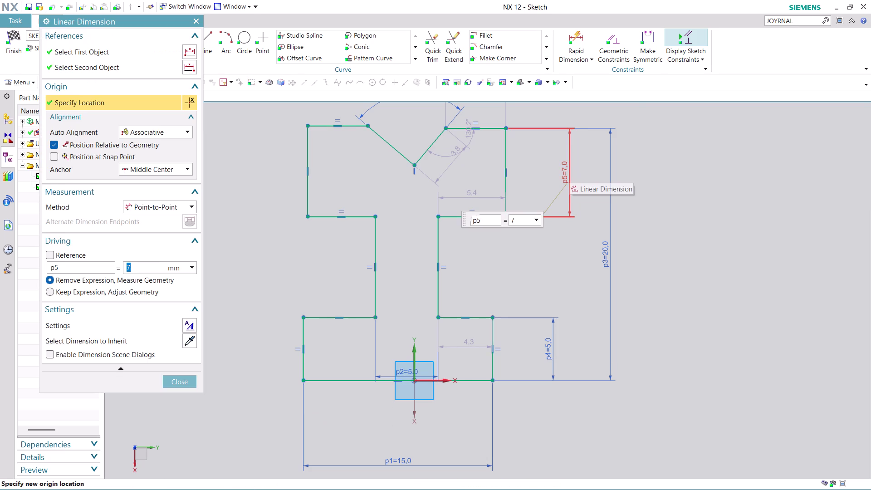
Set p5 to 7/2 (3.5 mm) and move the 5.4 dimension below the rim.
text(7/2)
key(Return)
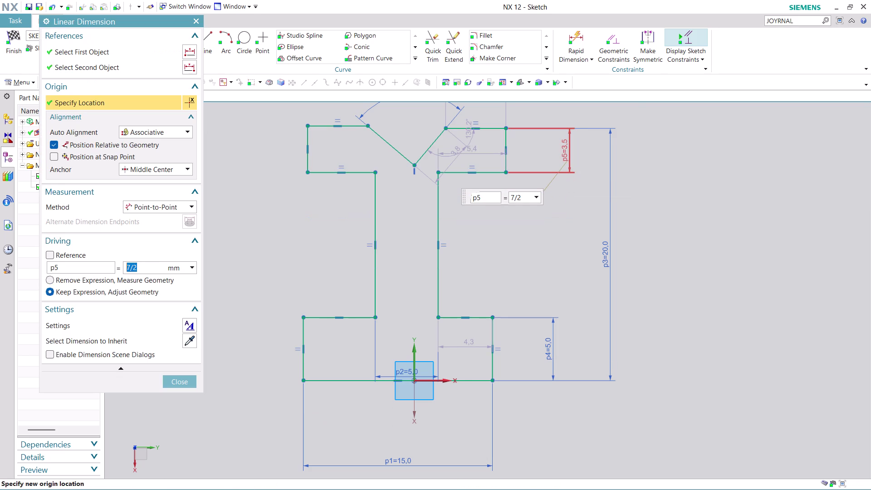
click(180, 385)
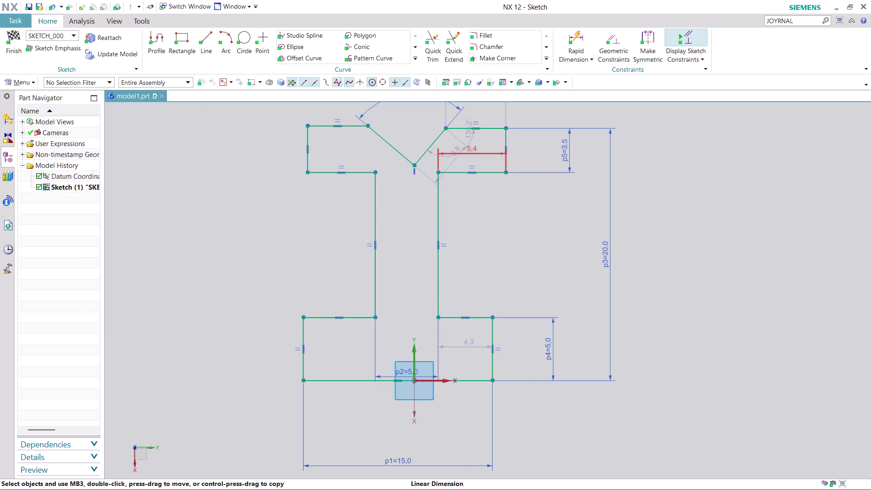
drag(477, 150, 485, 215)
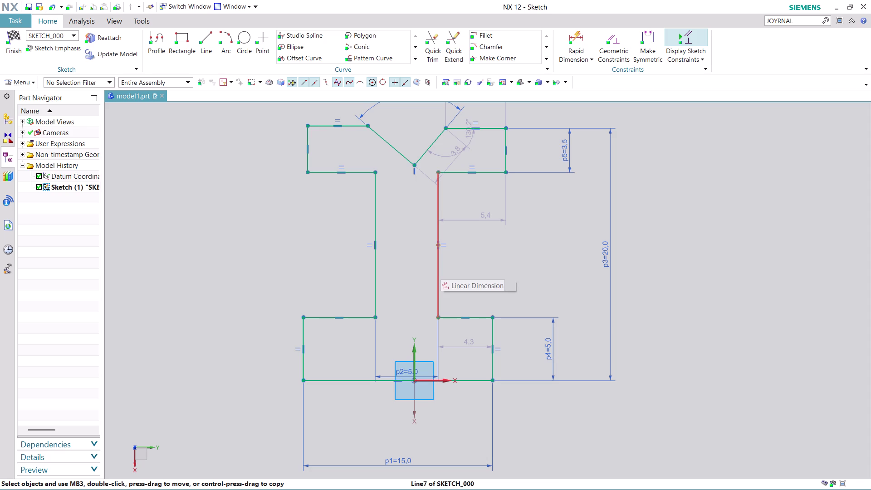
Make the left and right outer vertical edges symmetric about the Y axis.
scroll(down, 3)
scroll(up, 3)
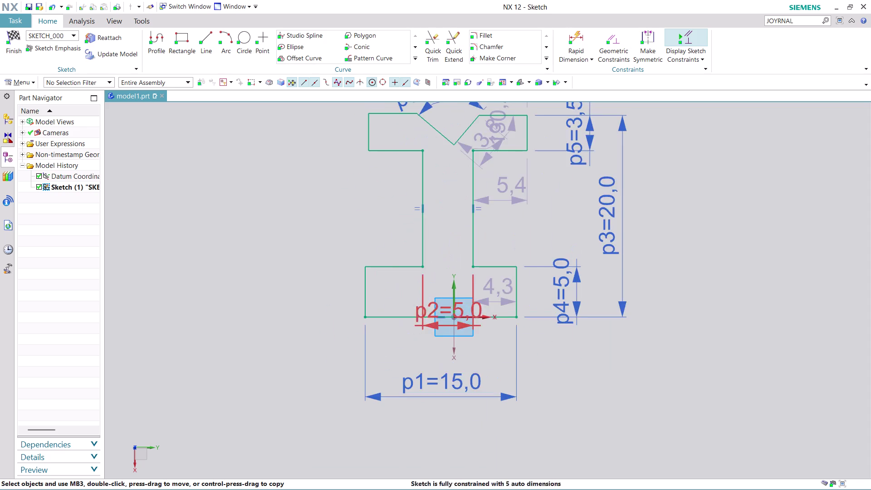
scroll(up, 3)
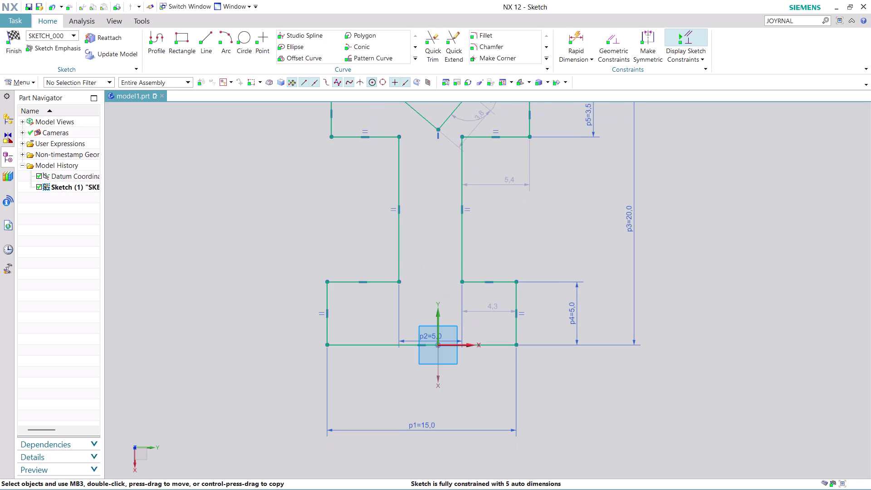
click(647, 36)
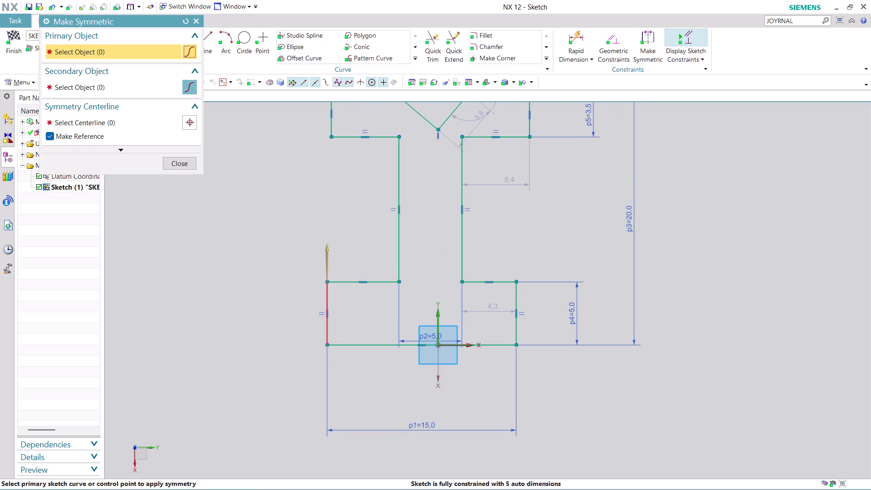
click(330, 300)
click(515, 305)
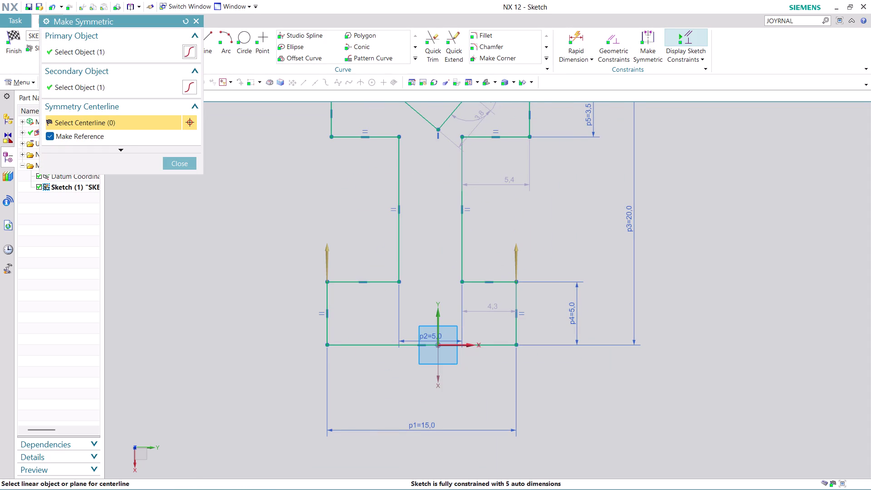
click(438, 314)
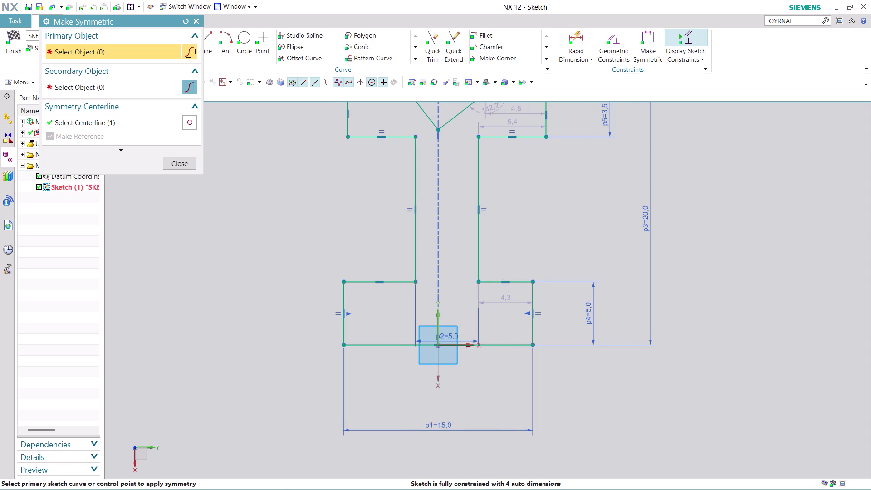
click(173, 161)
scroll(down, 3)
scroll(up, 3)
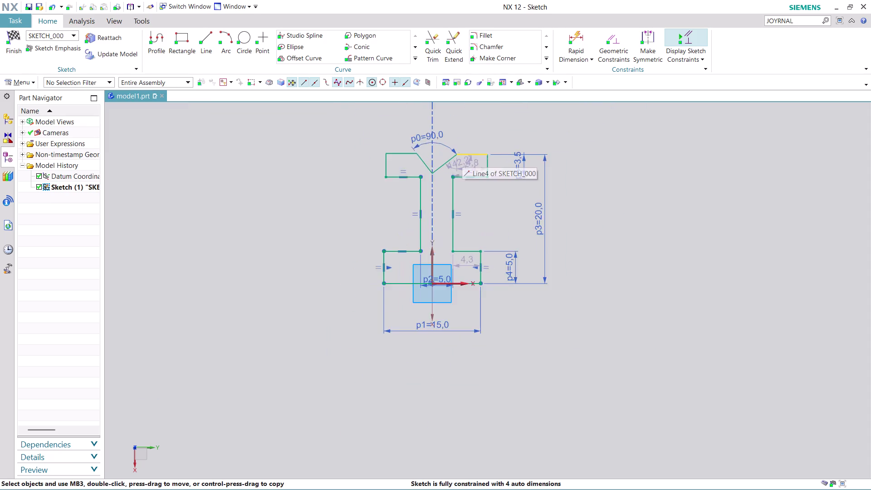
scroll(up, 3)
scroll(up, 3)
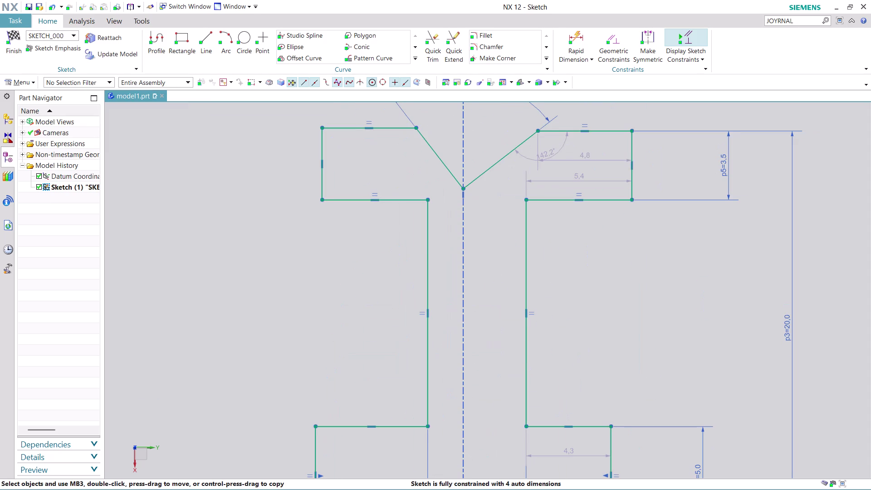
scroll(down, 3)
scroll(up, 3)
scroll(up, 3)
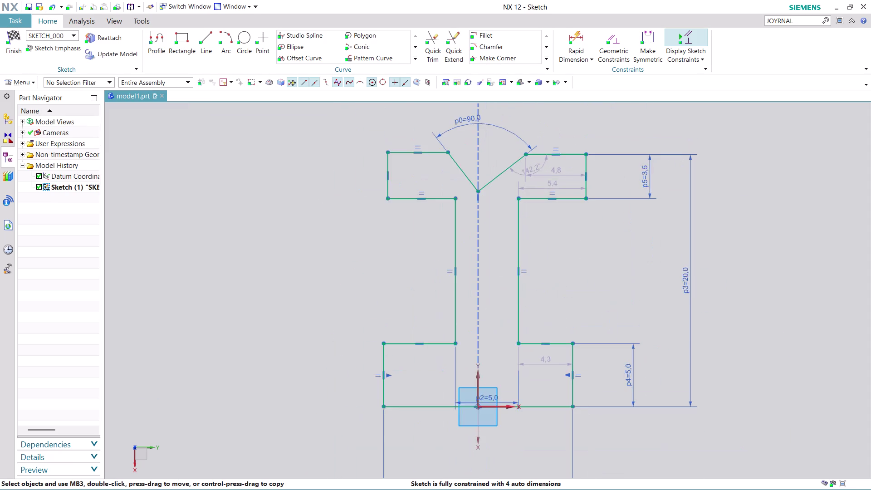
scroll(up, 3)
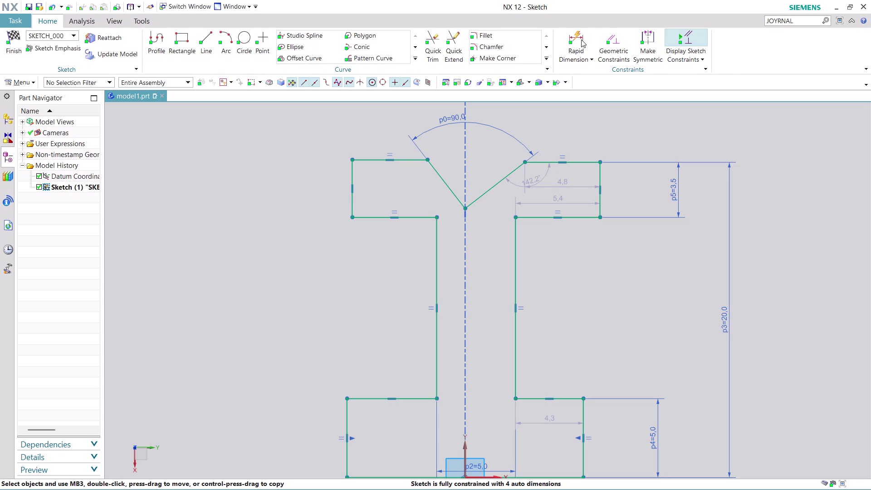
click(616, 36)
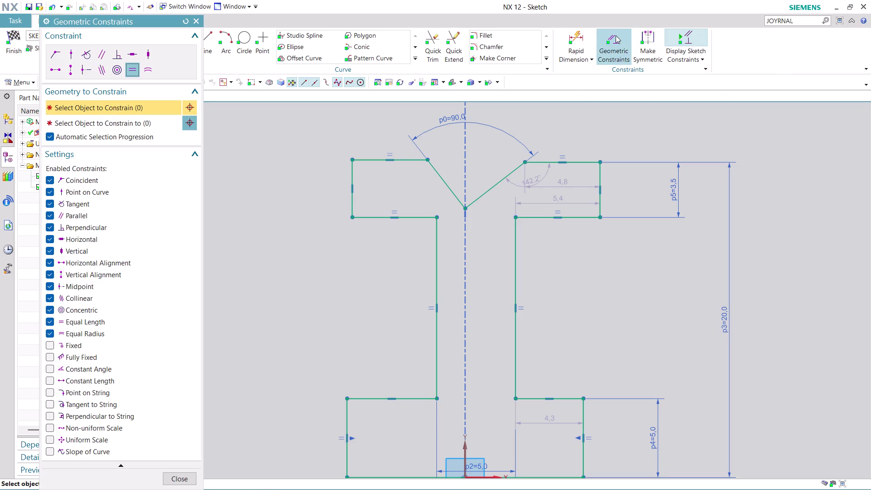
click(412, 159)
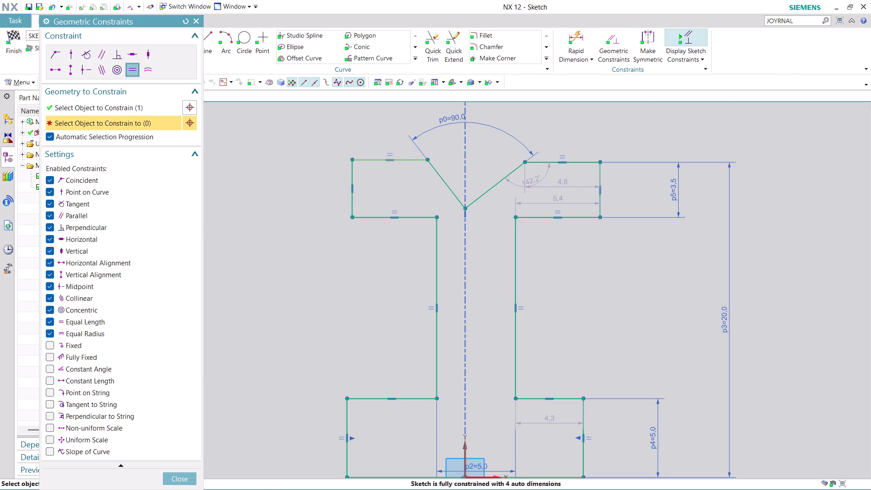
click(580, 164)
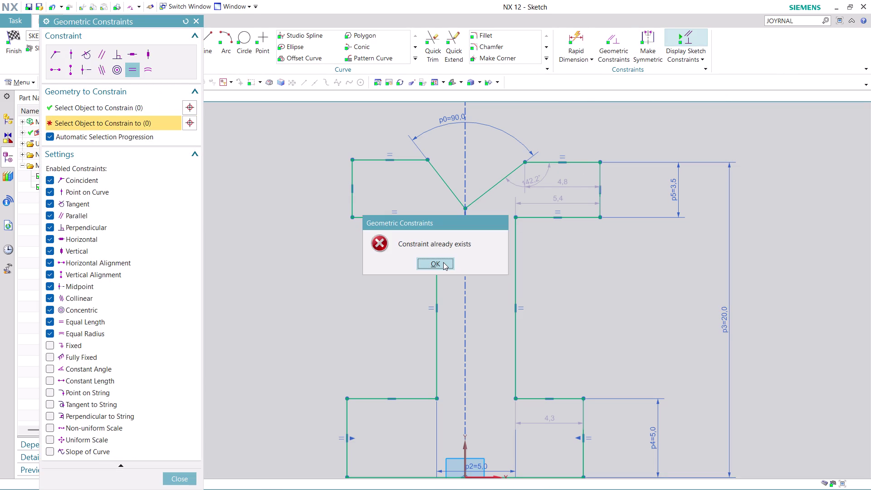
click(443, 262)
click(182, 479)
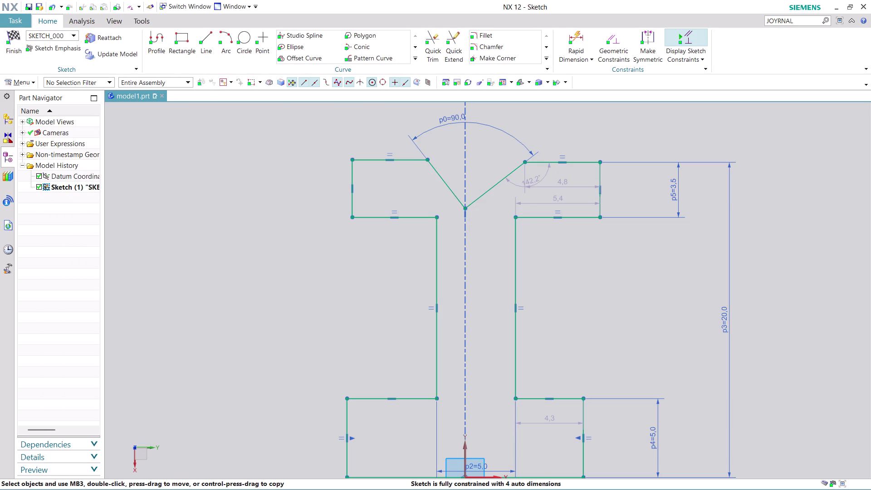
double_click(531, 182)
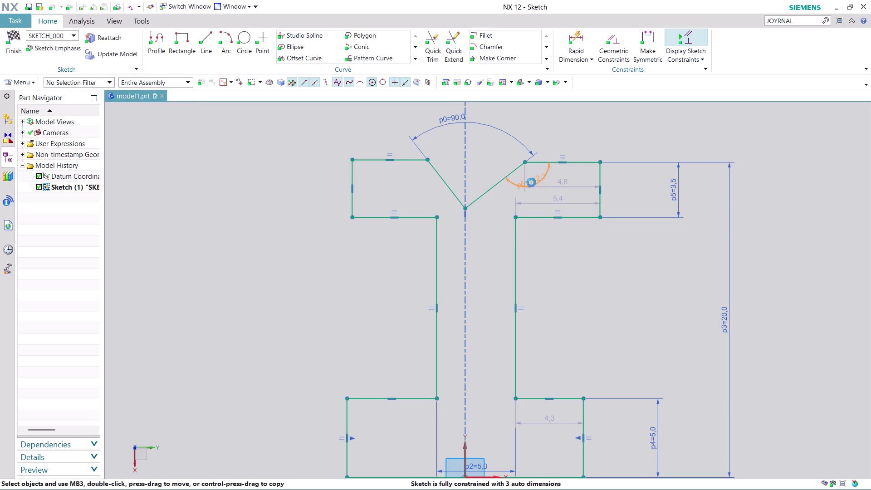
text(15)
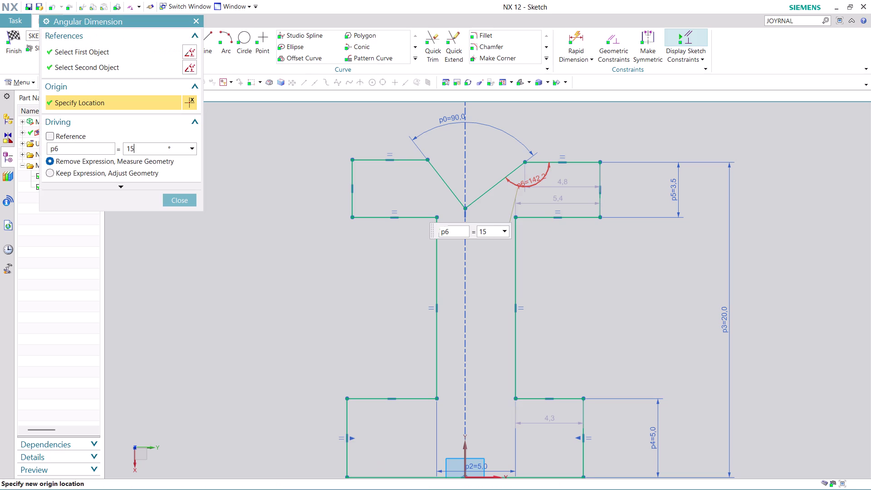
text(0)
key(Return)
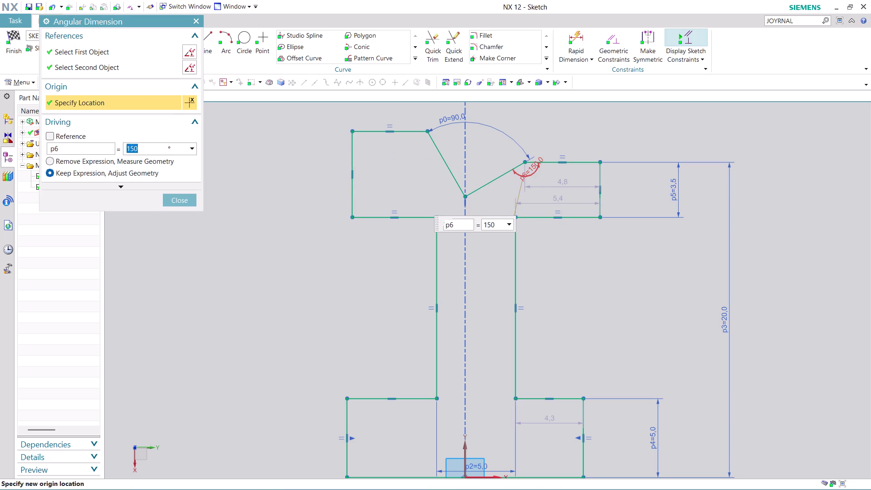
text(180)
key(Return)
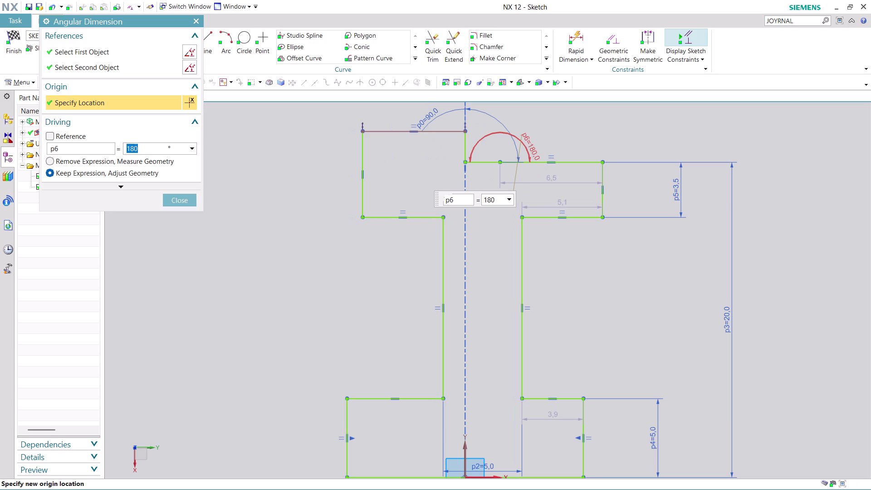
key(ctrl+z)
key(ctrl+z)
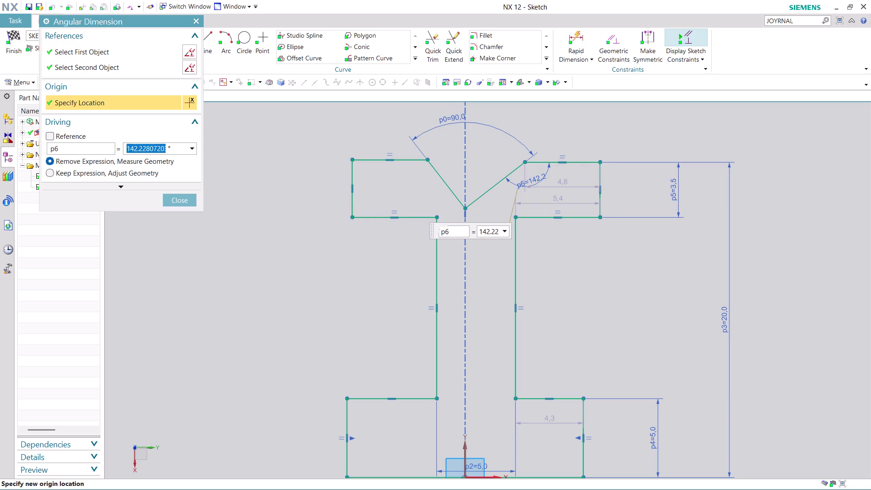
click(180, 198)
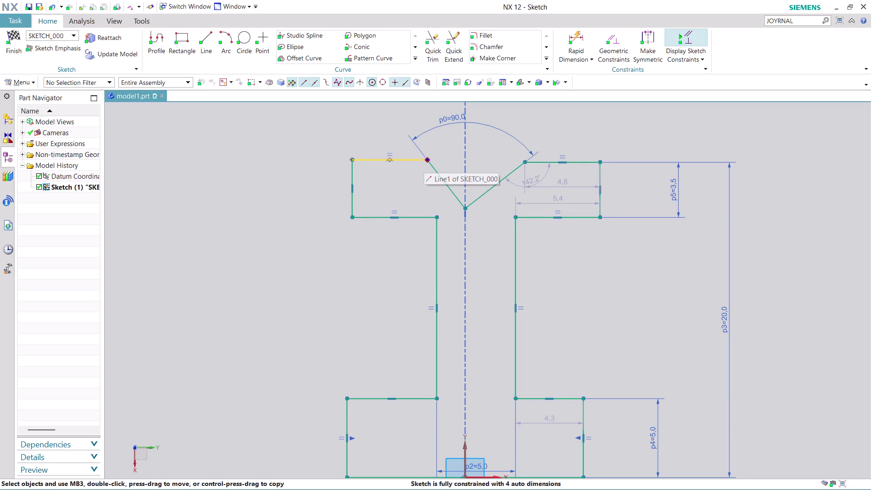
Drag the V-groove lines to test their freedom, reshaping the groove to about 145°.
drag(426, 158, 431, 173)
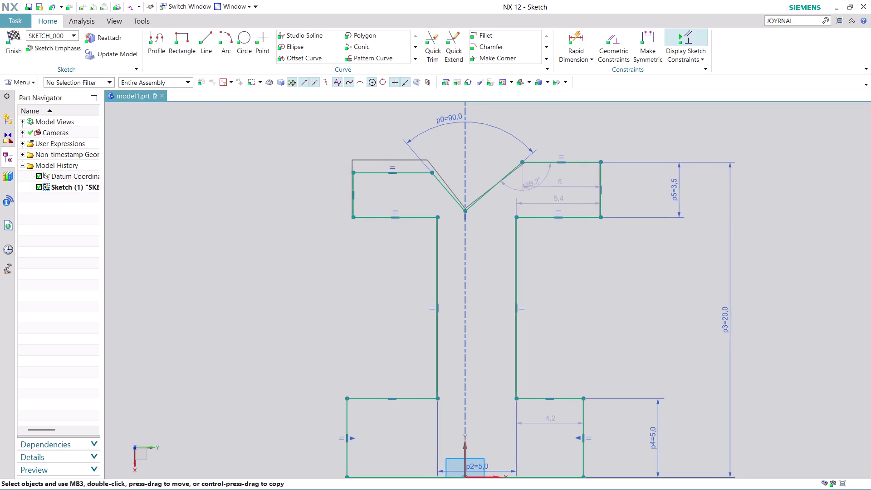
drag(431, 172, 436, 152)
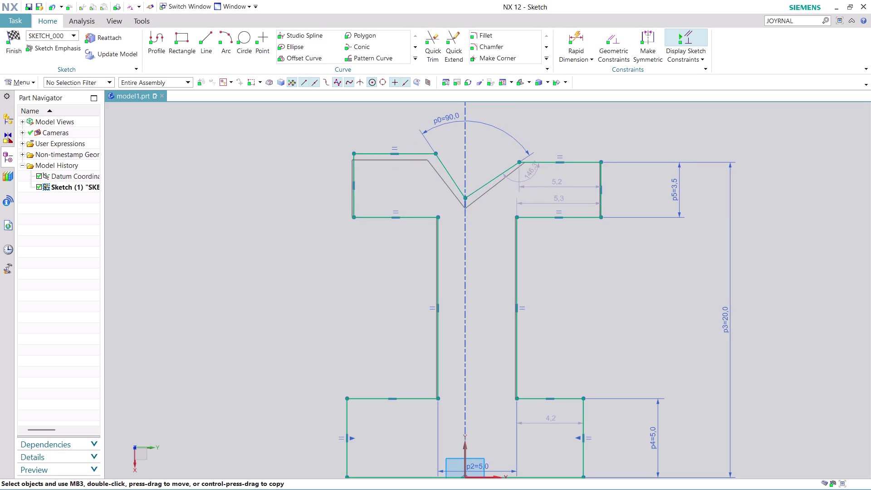
drag(435, 152, 433, 156)
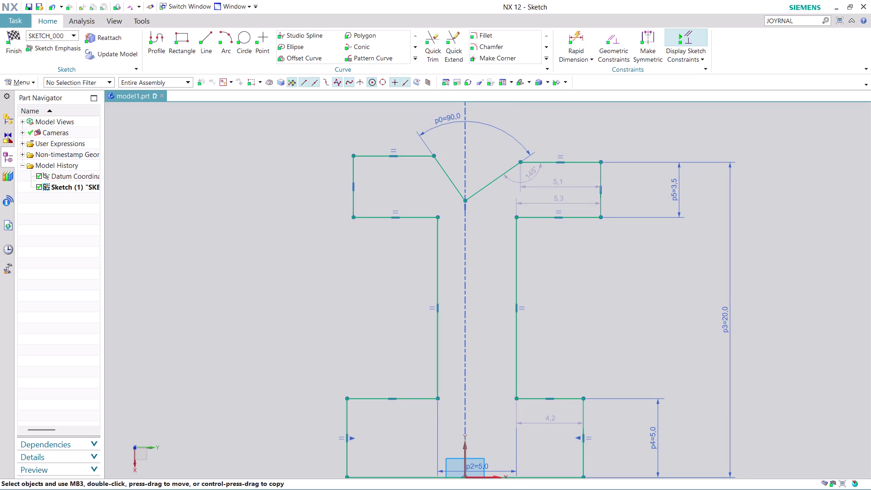
key(Escape)
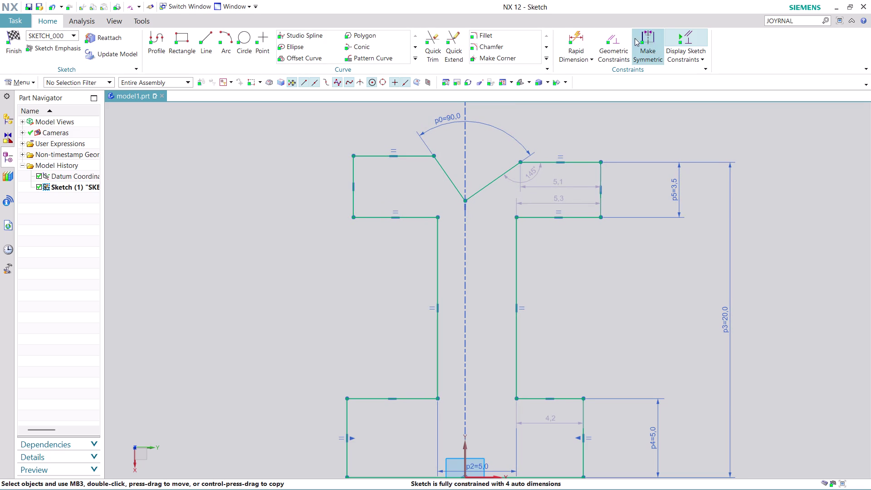
Constrain the left and right flange side edges to equal length.
click(617, 38)
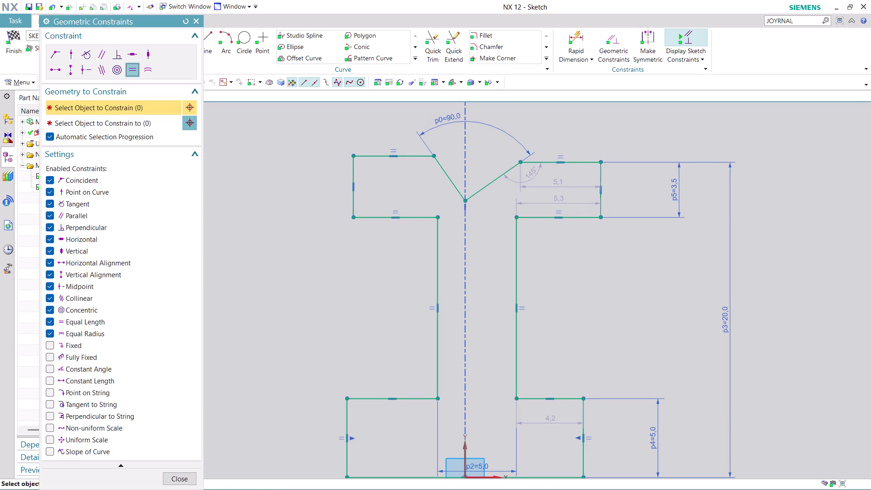
click(600, 176)
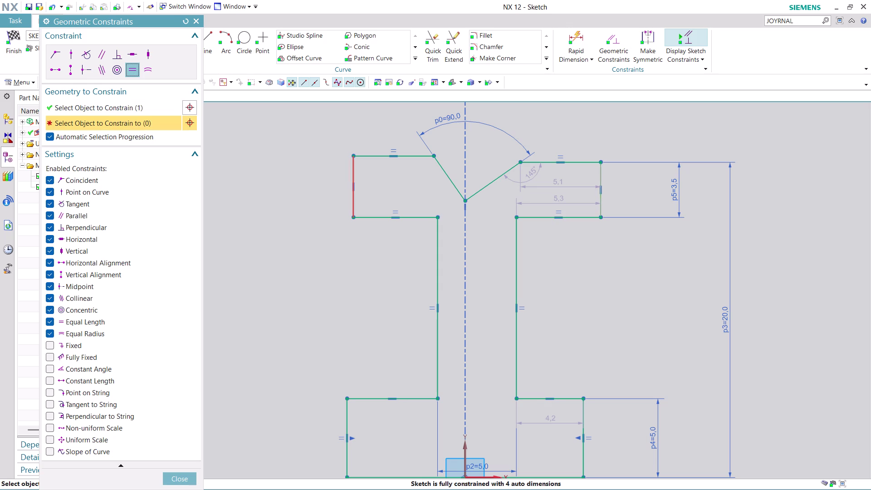
click(352, 174)
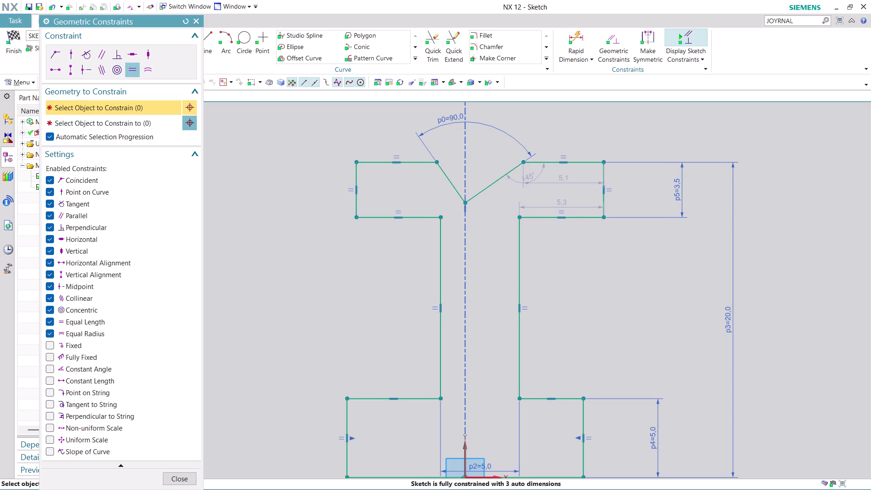
click(189, 477)
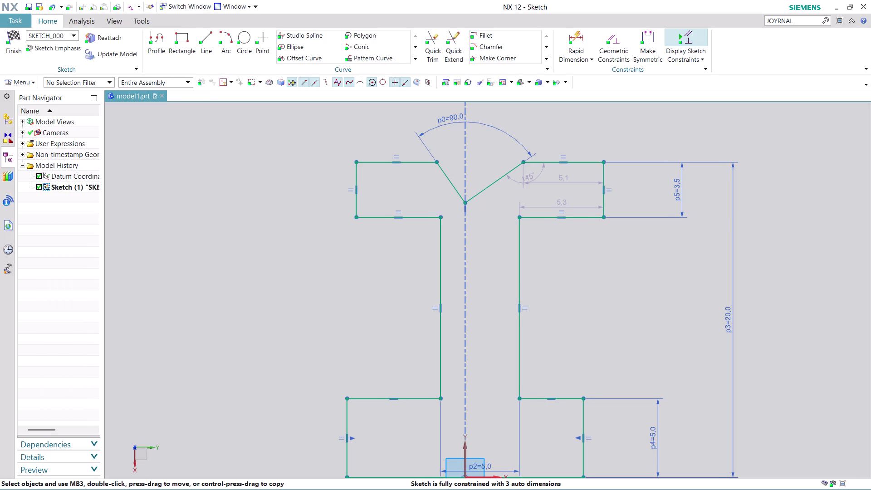
Drag-test the V-groove, then move the 5.1 width dimension above the right flange.
drag(435, 163, 445, 175)
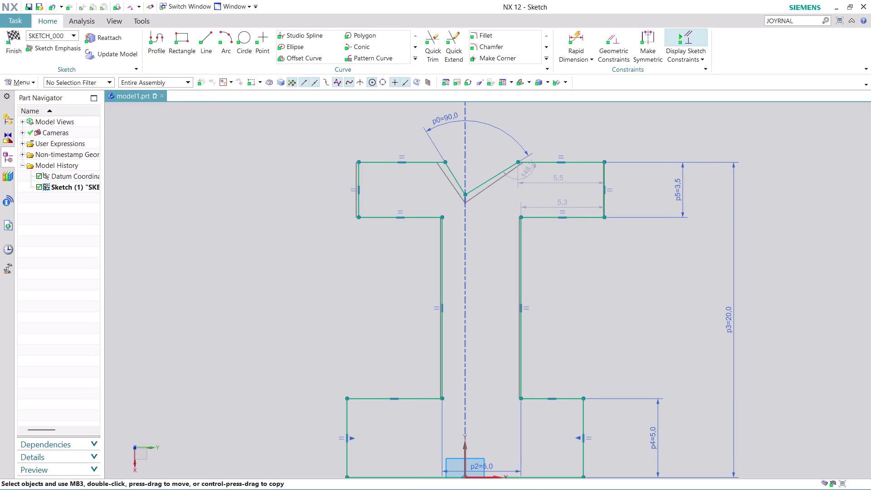
drag(445, 175, 462, 206)
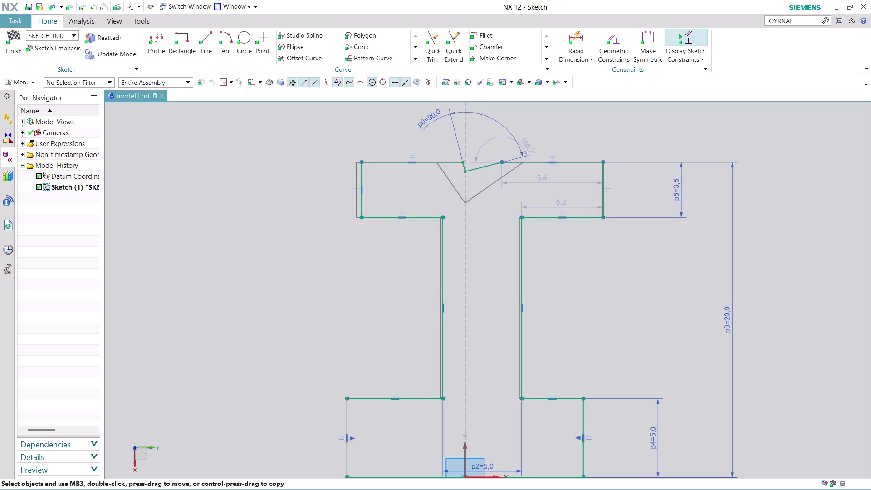
drag(462, 206, 404, 178)
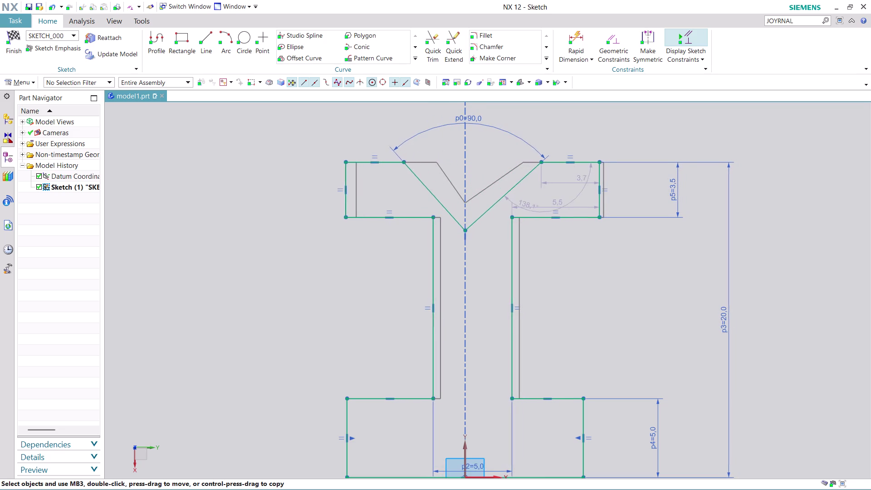
drag(404, 178, 433, 197)
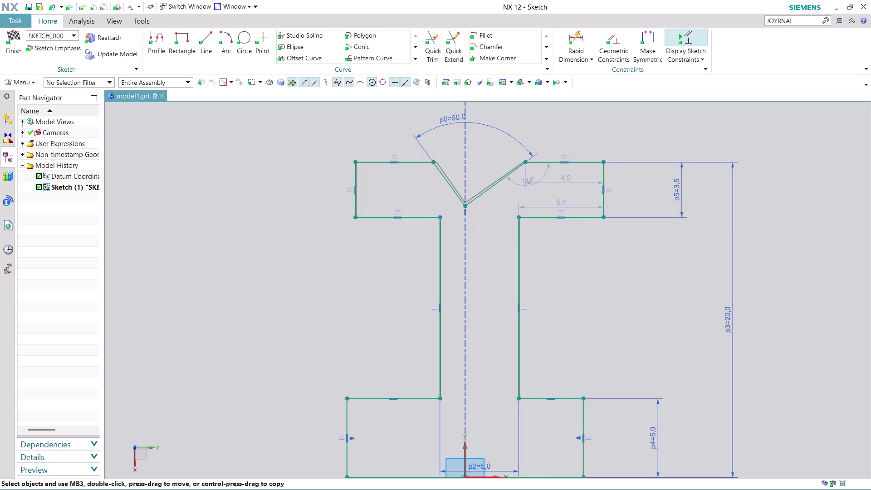
drag(434, 197, 438, 196)
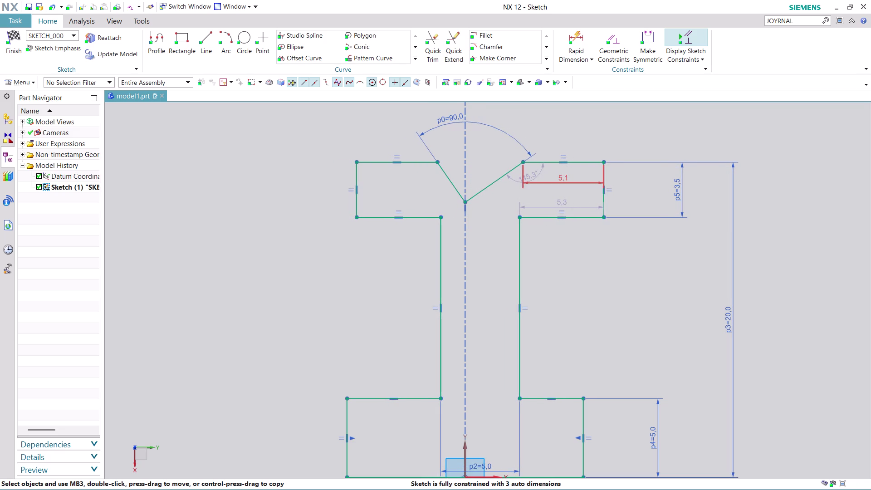
drag(564, 179, 554, 125)
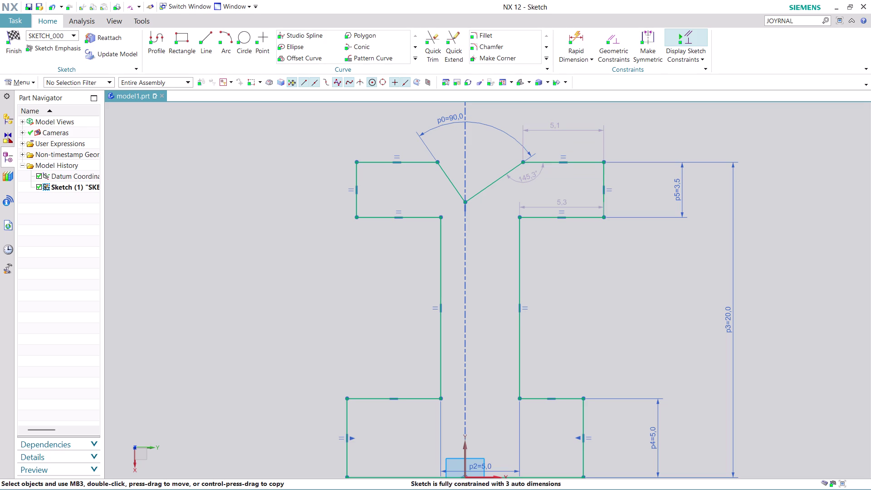
double_click(558, 127)
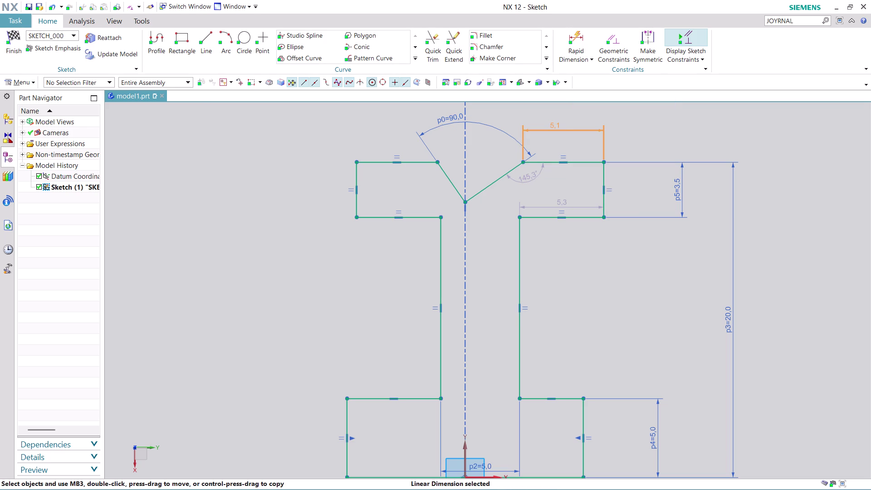
Make the right flange's top width a driving dimension p6 of 5 mm.
double_click(559, 127)
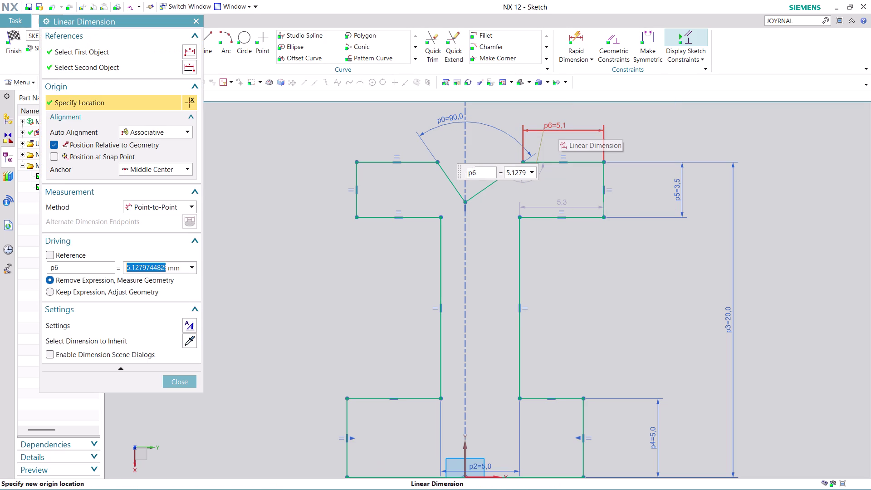
key(5)
key(Return)
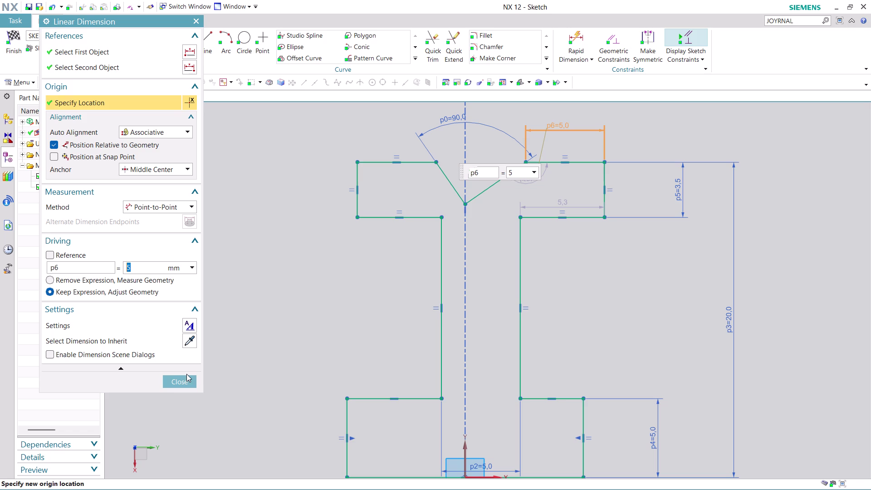
click(187, 373)
click(183, 381)
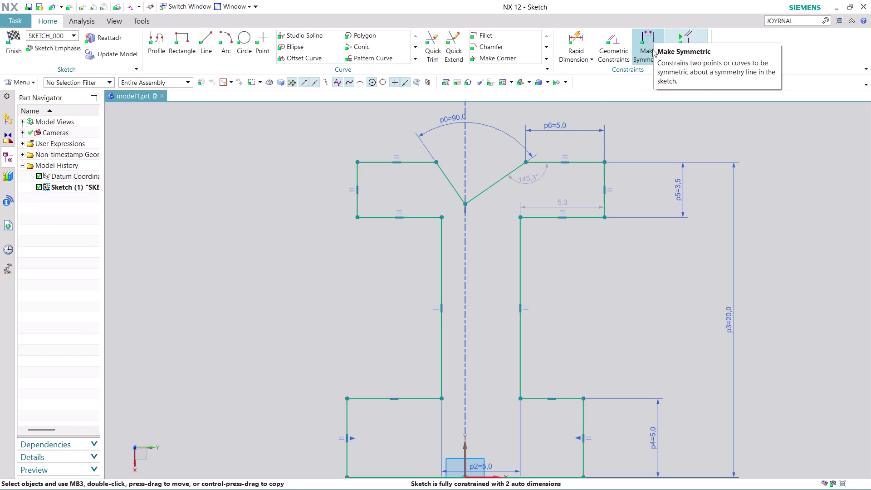
click(620, 37)
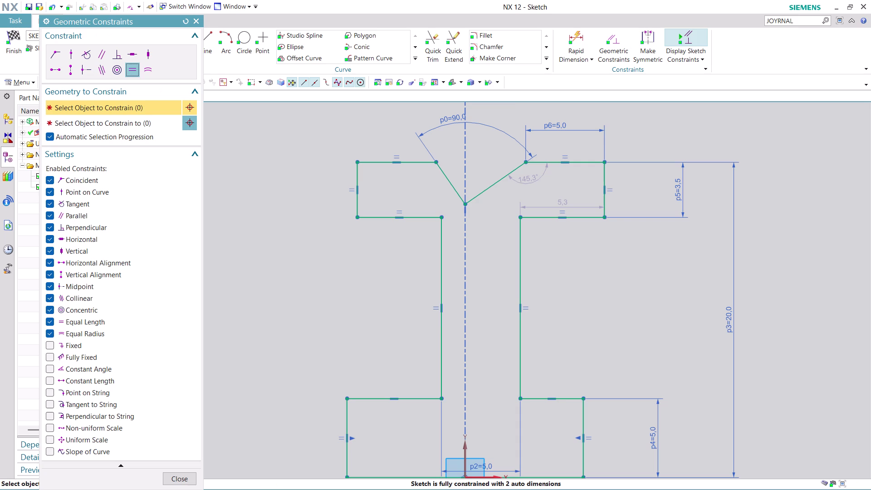
Try making the top right flange line equal to another line, dismissing the existing-constraint warning.
click(591, 163)
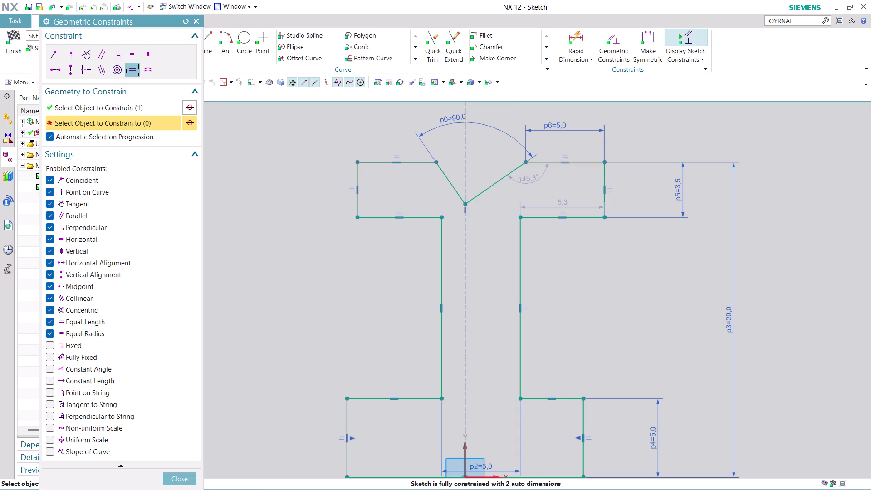
double_click(378, 163)
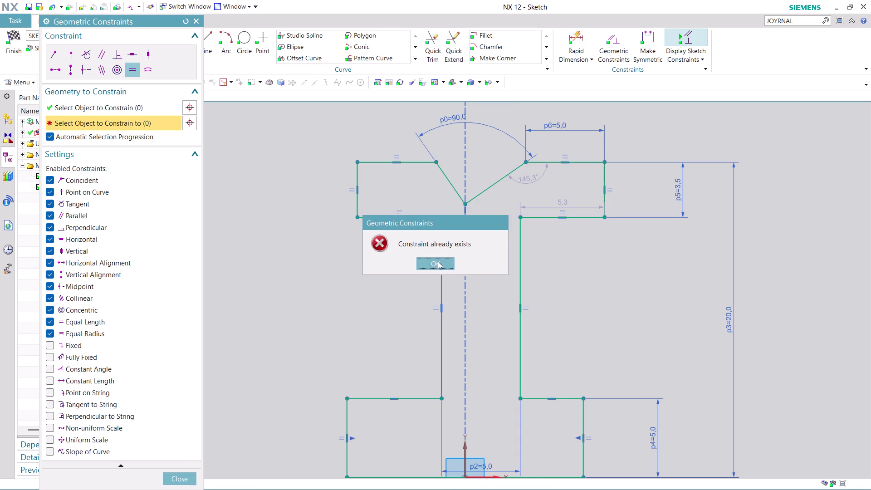
click(438, 261)
click(192, 477)
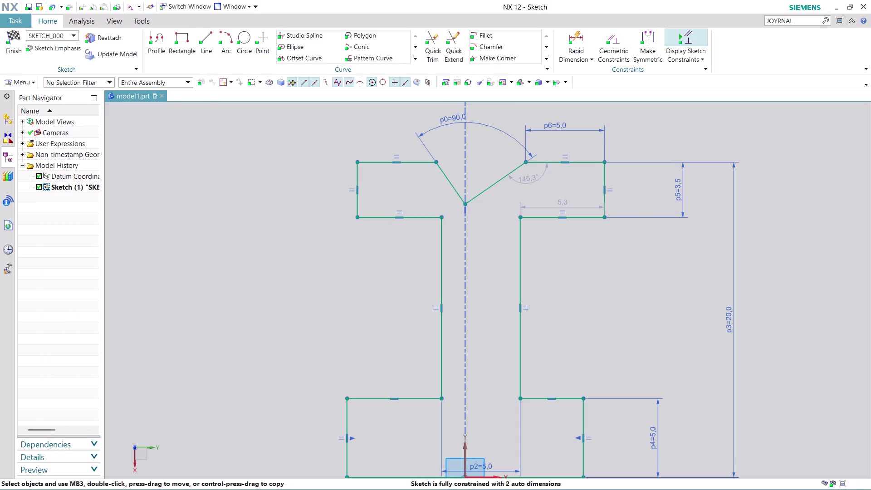
scroll(down, 3)
scroll(up, 3)
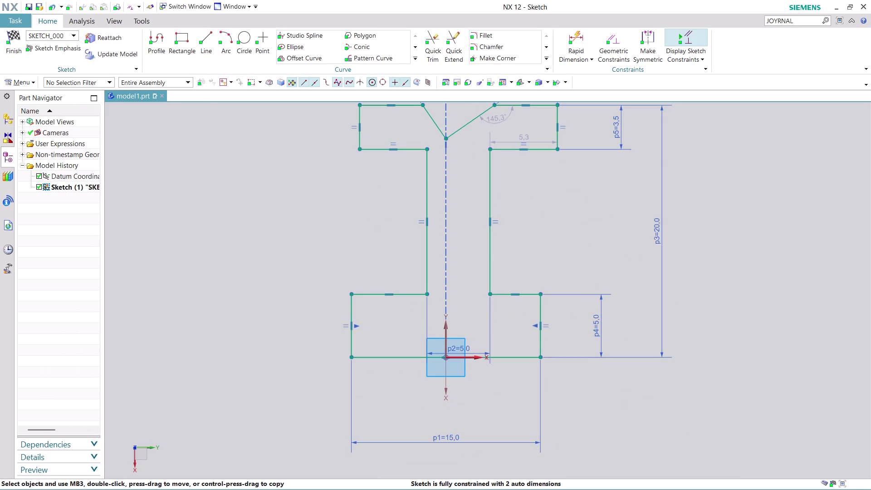
scroll(up, 3)
Constrain the left and right lower step lines to equal length.
click(331, 320)
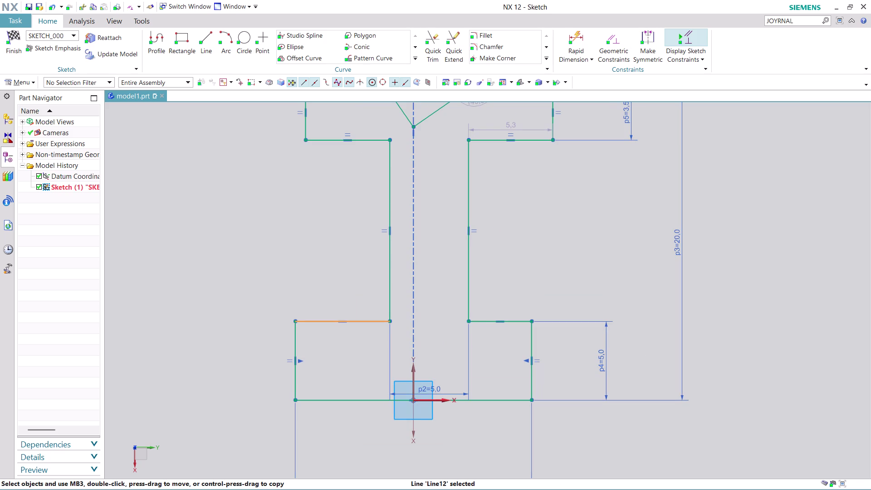
click(522, 322)
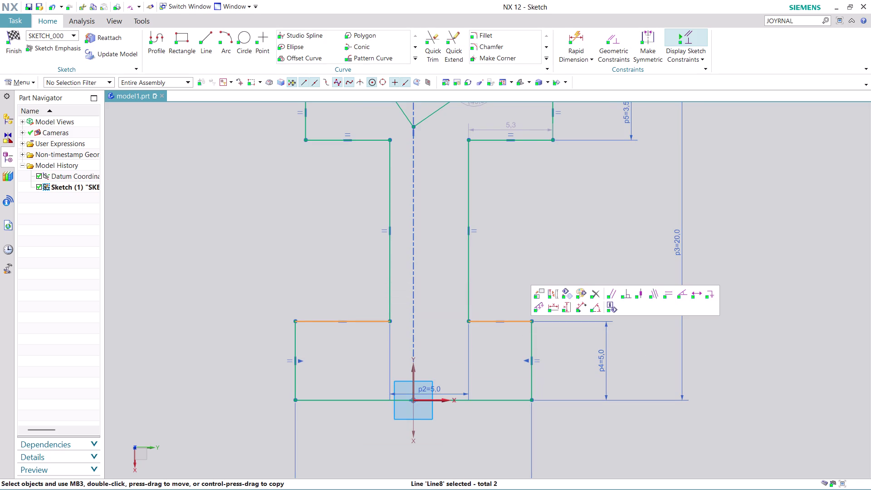
key(Escape)
click(619, 35)
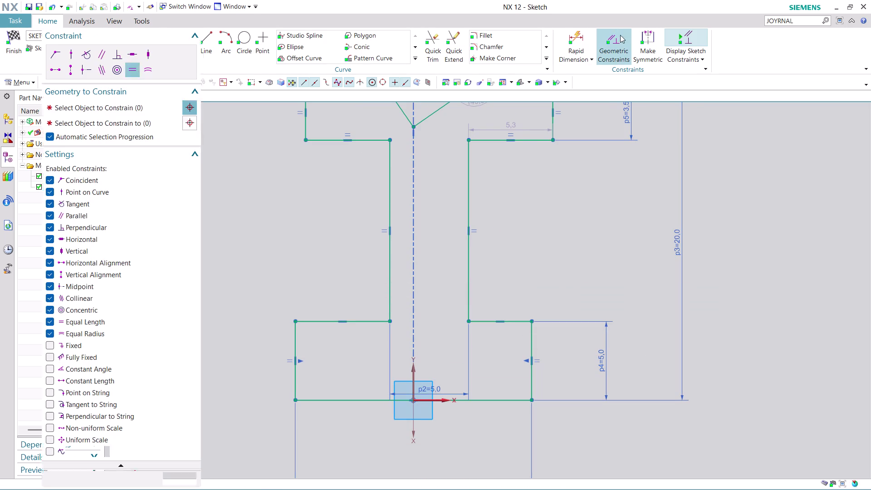
click(311, 323)
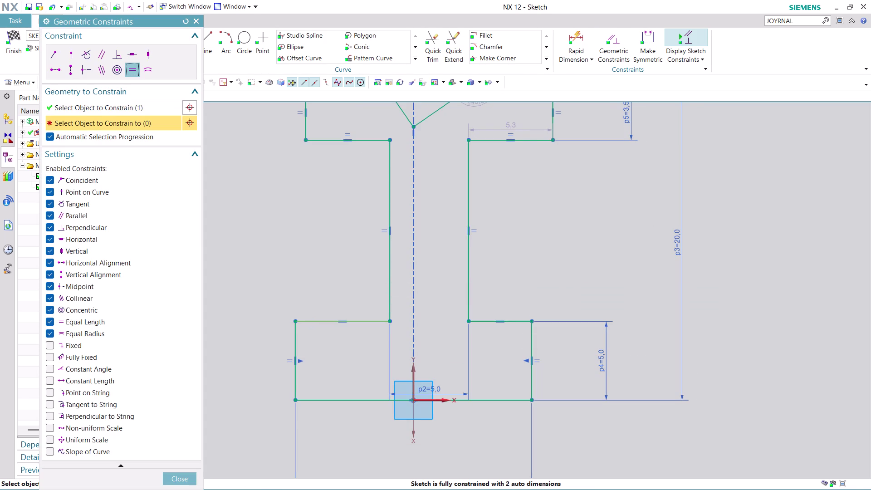
click(517, 321)
scroll(down, 3)
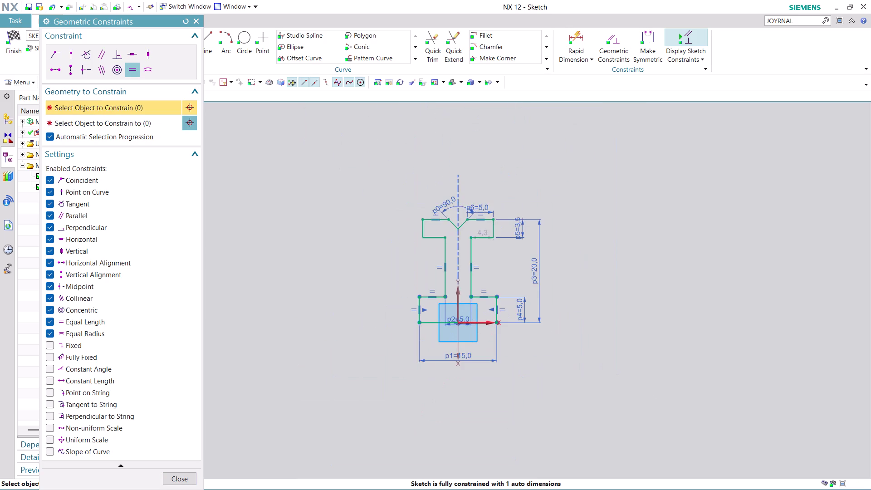
scroll(up, 3)
scroll(up, 3)
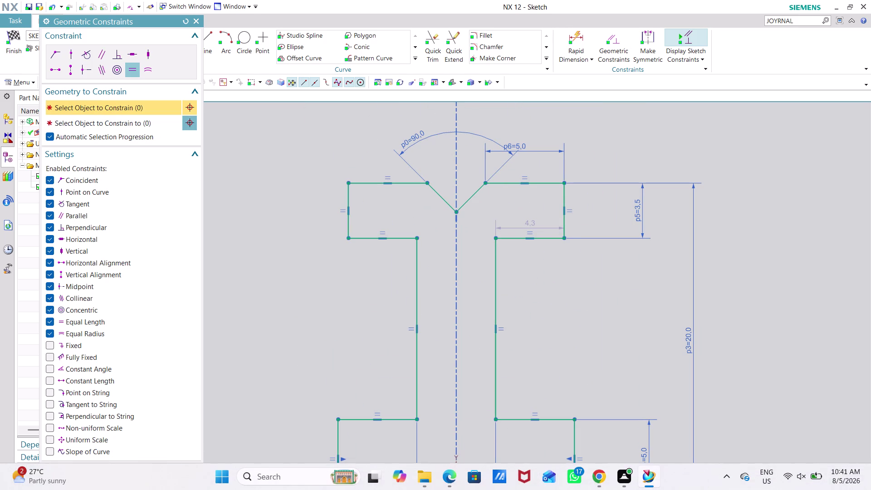
click(187, 475)
scroll(down, 3)
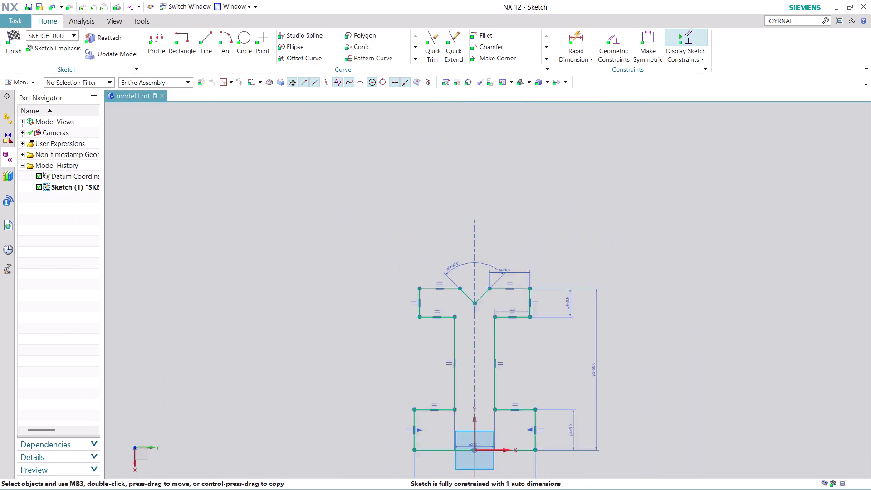
Reopen the right flange's p5 height dimension, currently 7/2 (3.5 mm).
scroll(down, 3)
scroll(up, 3)
scroll(up, 3)
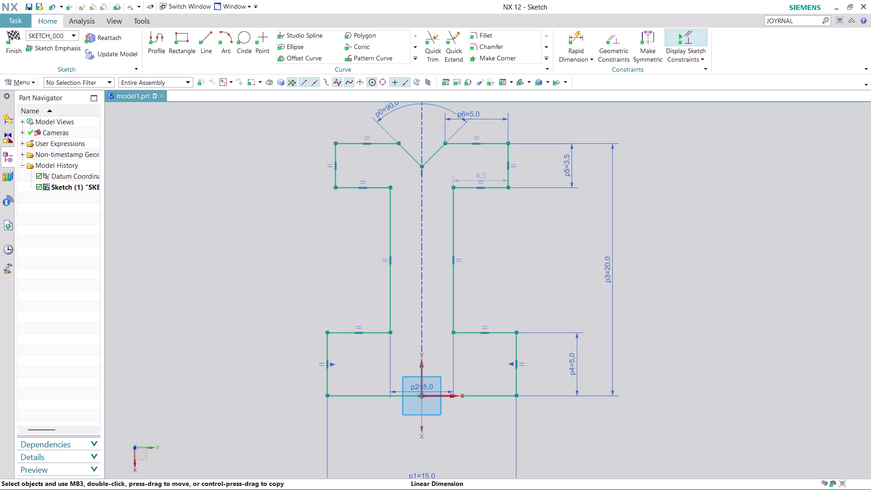
double_click(567, 162)
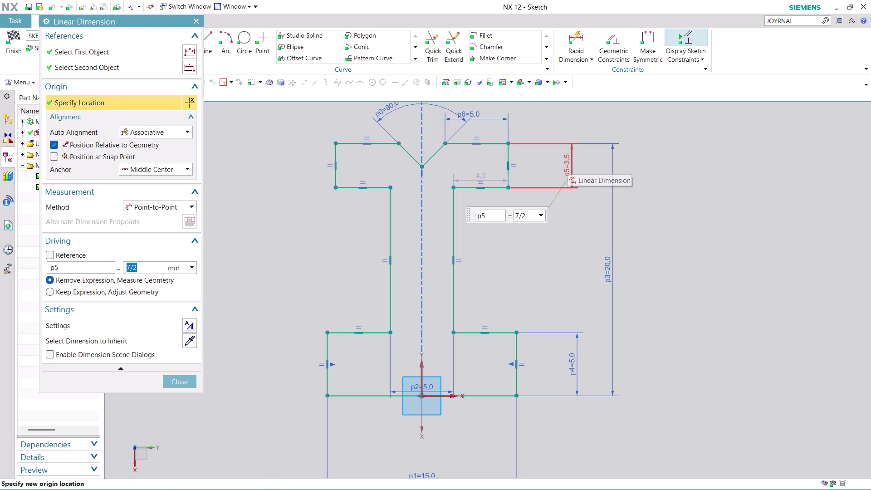
Change p5 from 7/2 to 7 mm and close the dimension editor.
key(7)
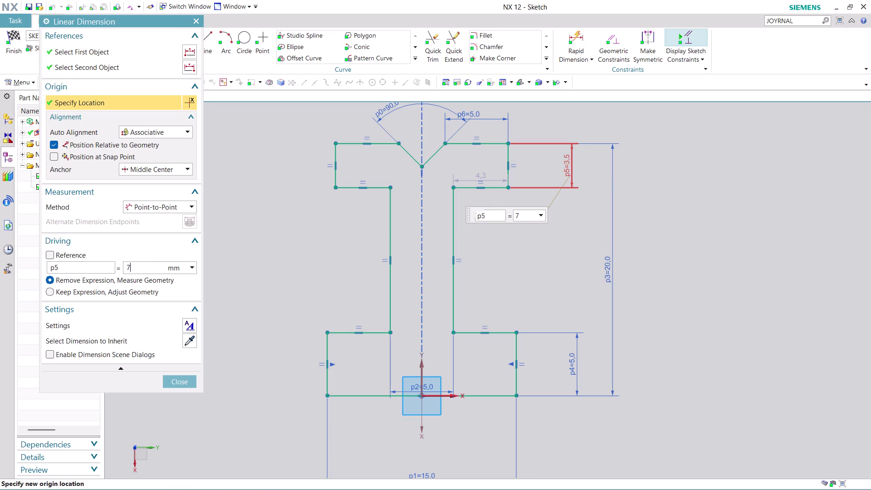
key(Return)
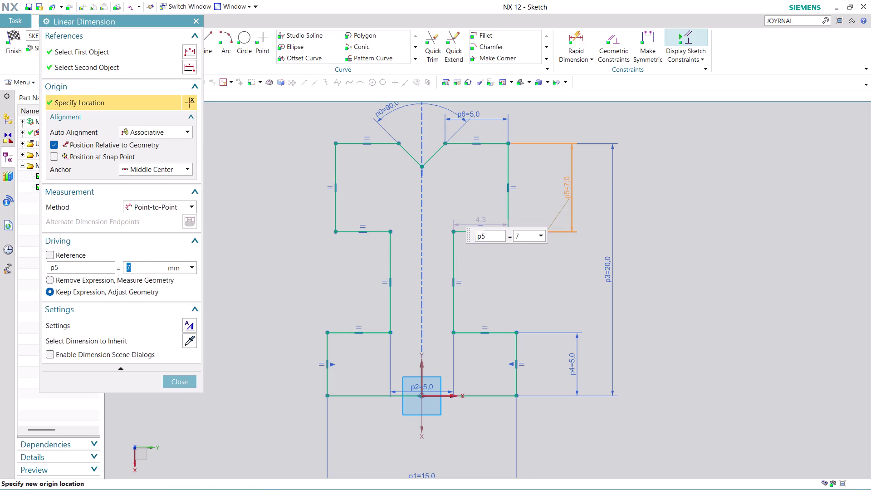
click(181, 380)
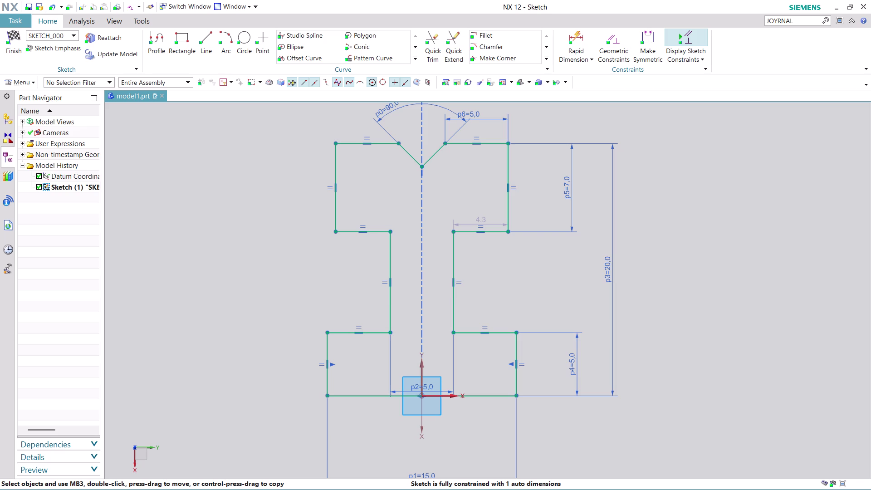
scroll(down, 3)
scroll(up, 3)
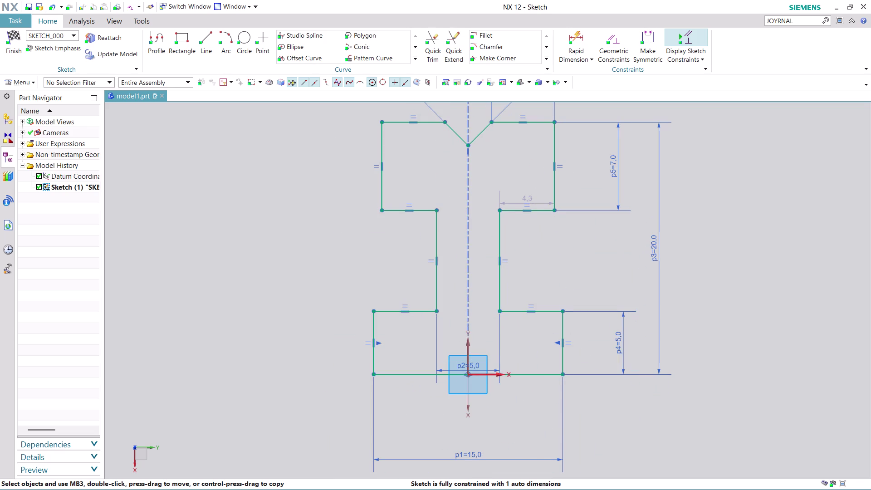
drag(528, 200, 534, 252)
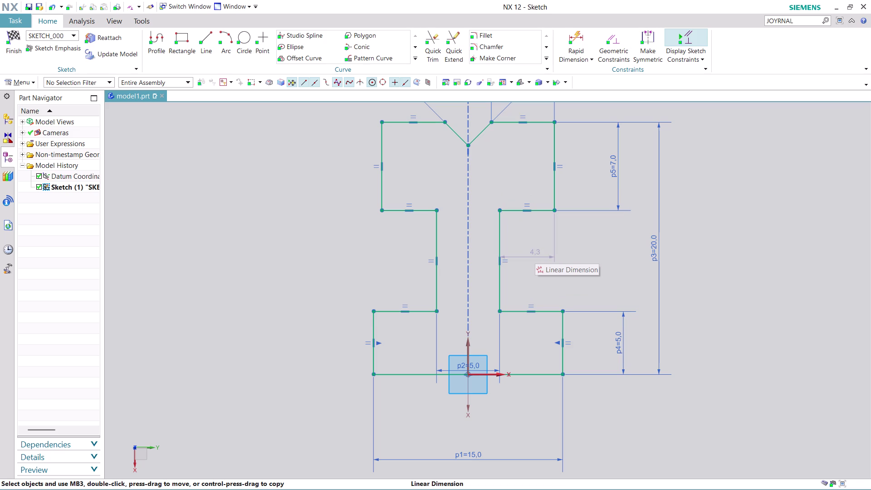
click(621, 39)
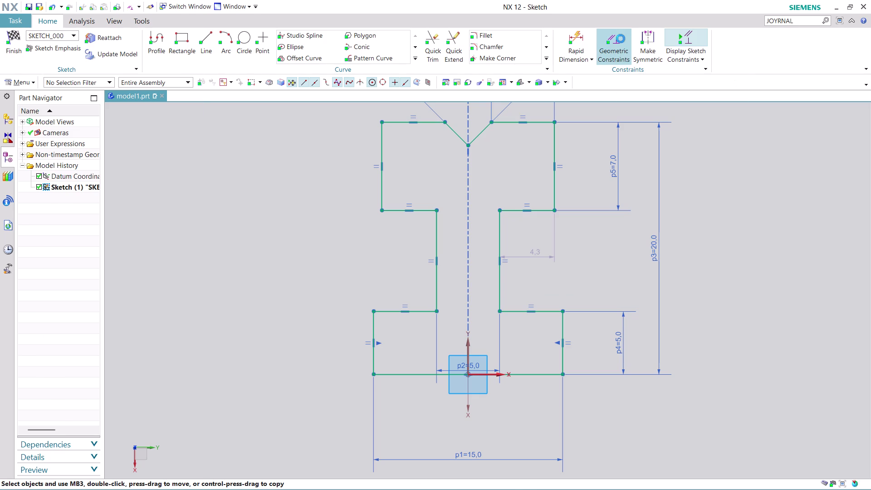
Add an Equal Length constraint on the remaining step line to fully constrain the sketch.
click(544, 210)
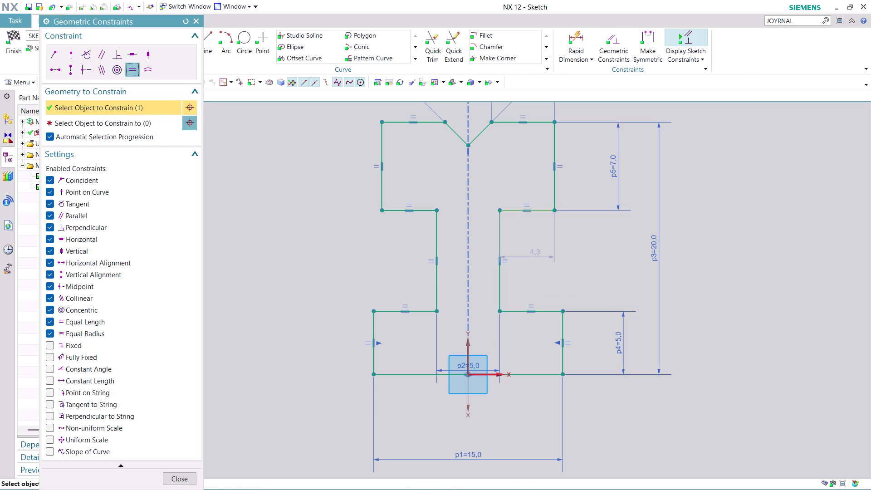
click(546, 310)
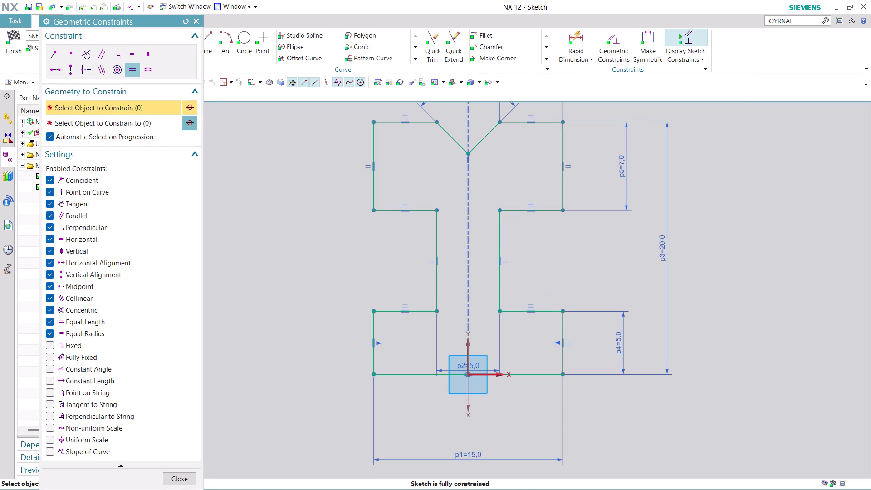
click(176, 477)
scroll(down, 3)
scroll(up, 3)
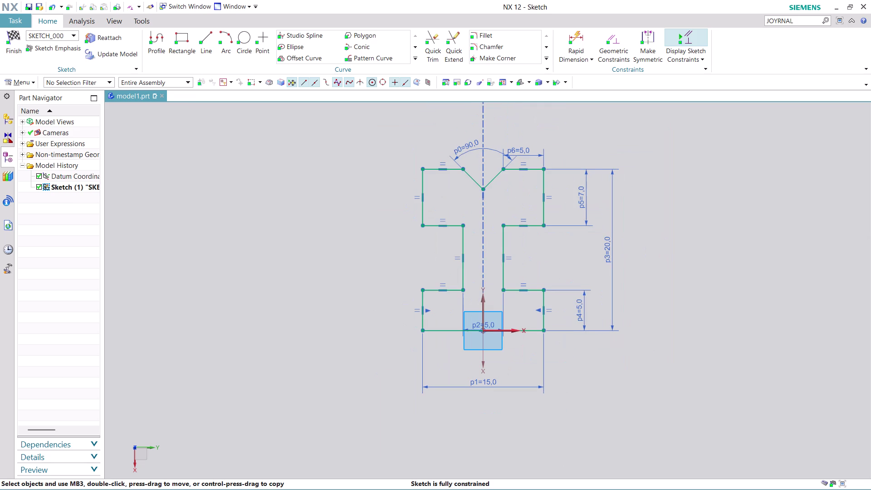
Finish the sketch and start a Revolve feature.
click(15, 39)
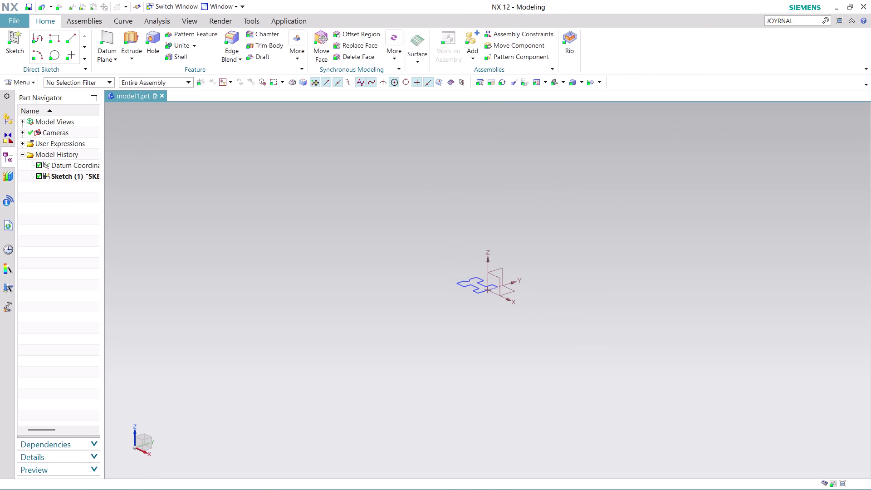
scroll(up, 3)
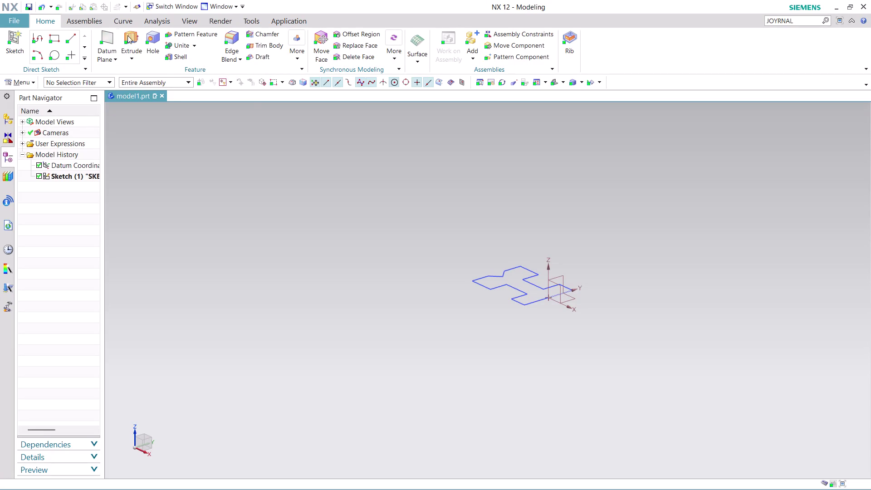
click(122, 58)
click(144, 81)
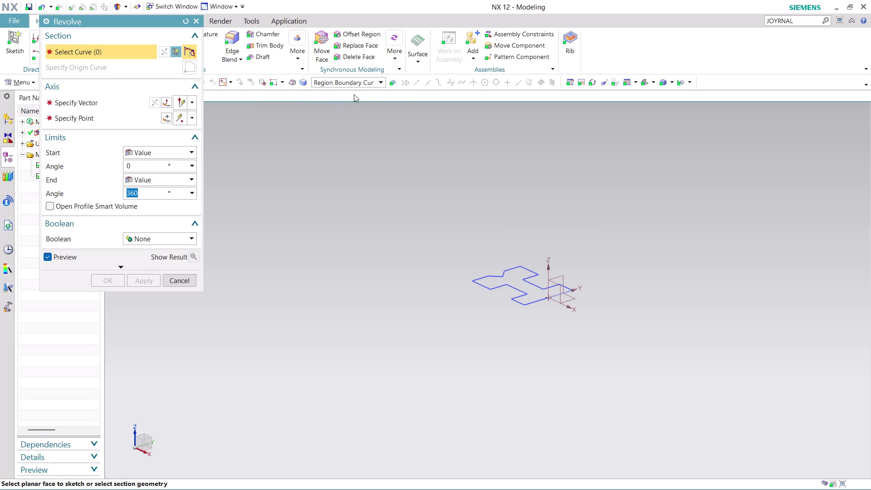
Select the grooved profile and set the revolve axis to Y through the origin.
click(509, 276)
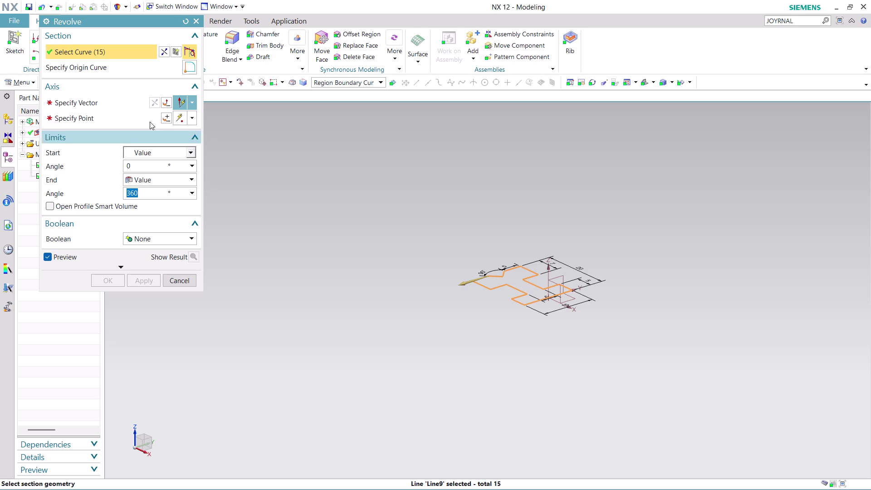
click(128, 101)
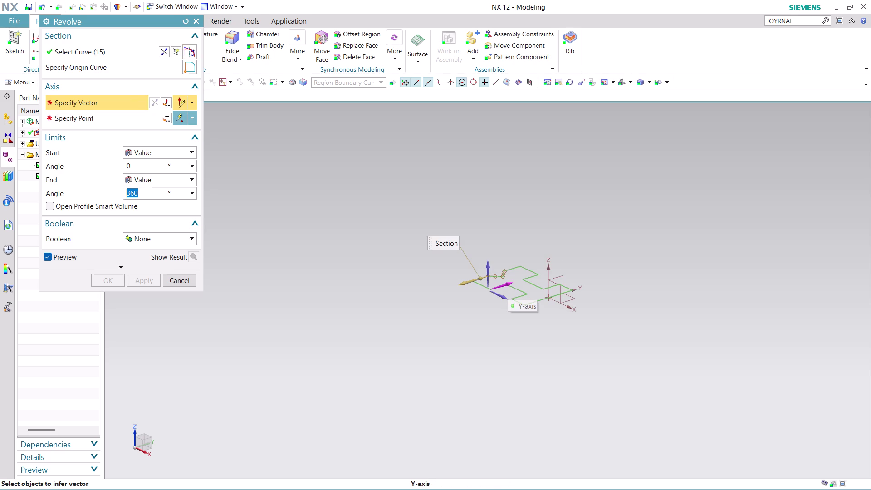
click(572, 291)
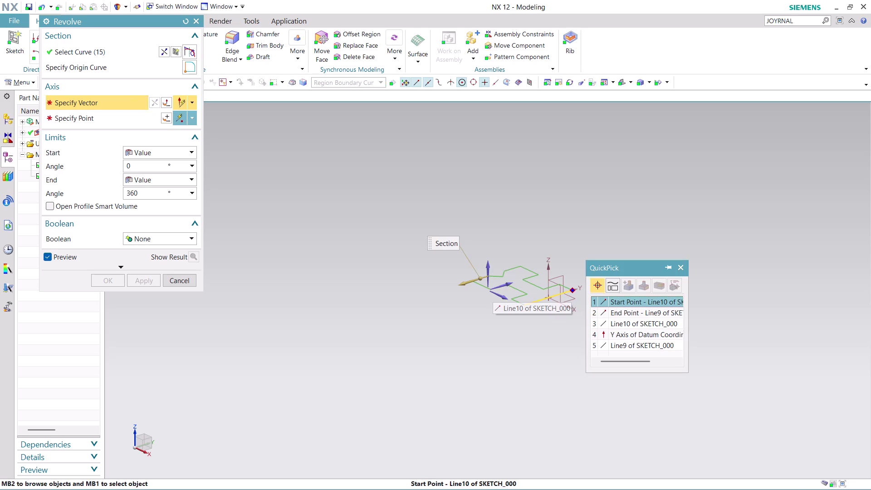
click(621, 304)
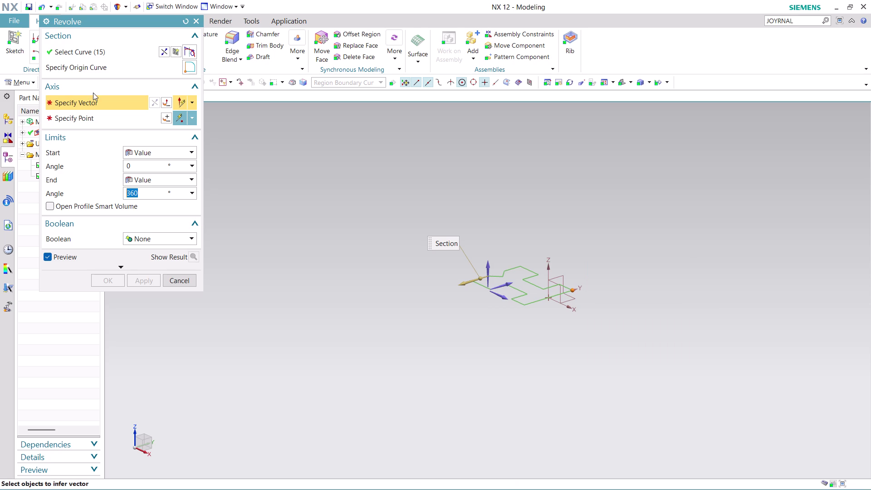
click(502, 283)
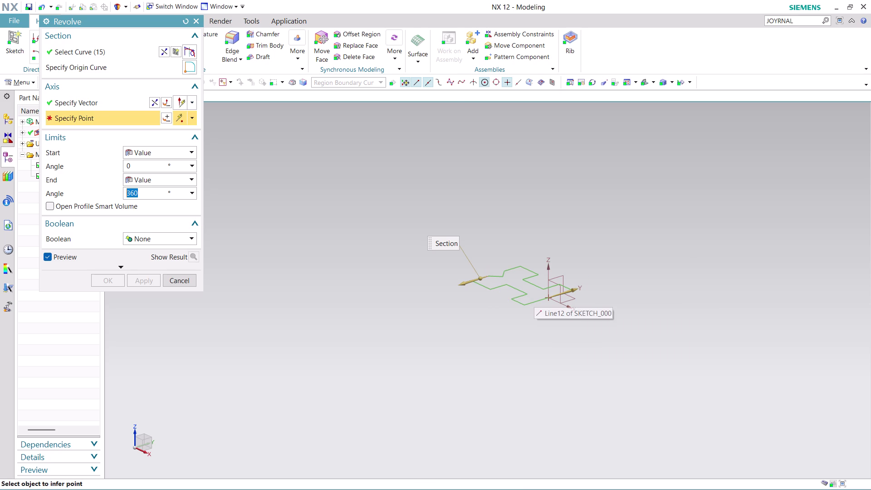
click(548, 298)
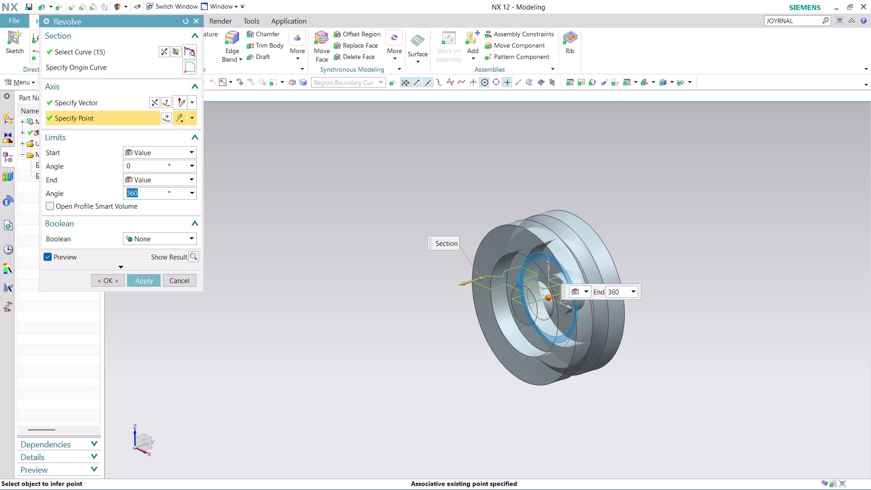
Check the 0–360° preview's grooves and hub, then create the Revolve solid.
middle_drag(648, 386, 565, 394)
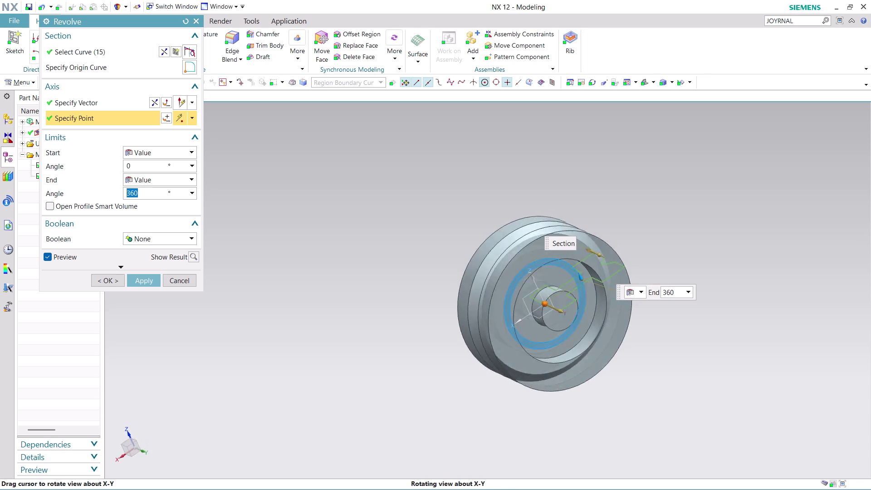
middle_drag(566, 395, 543, 372)
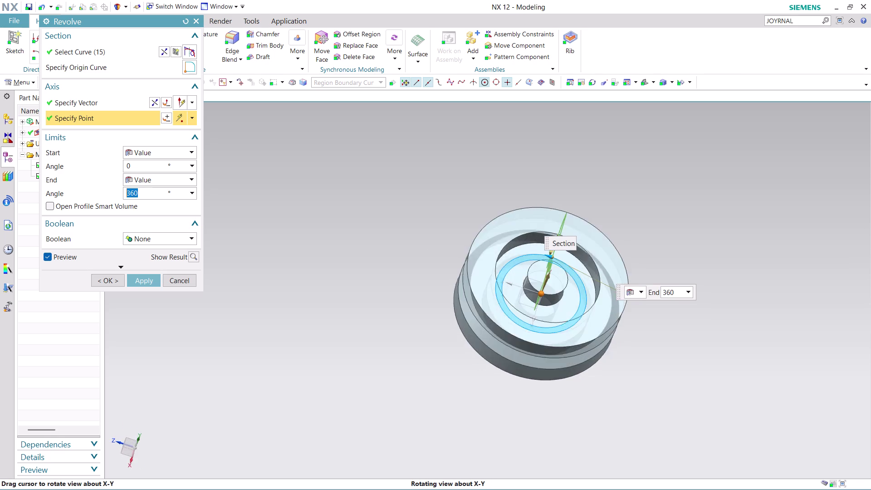
middle_drag(543, 371, 588, 400)
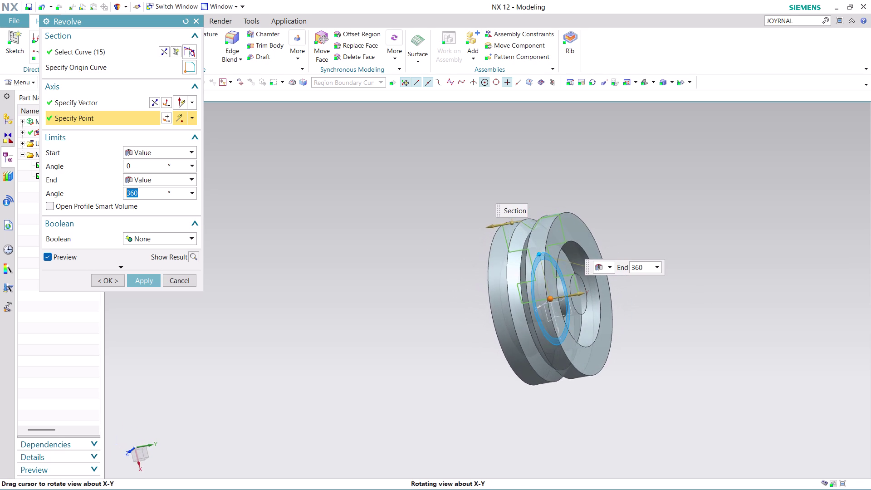
middle_drag(588, 400, 505, 403)
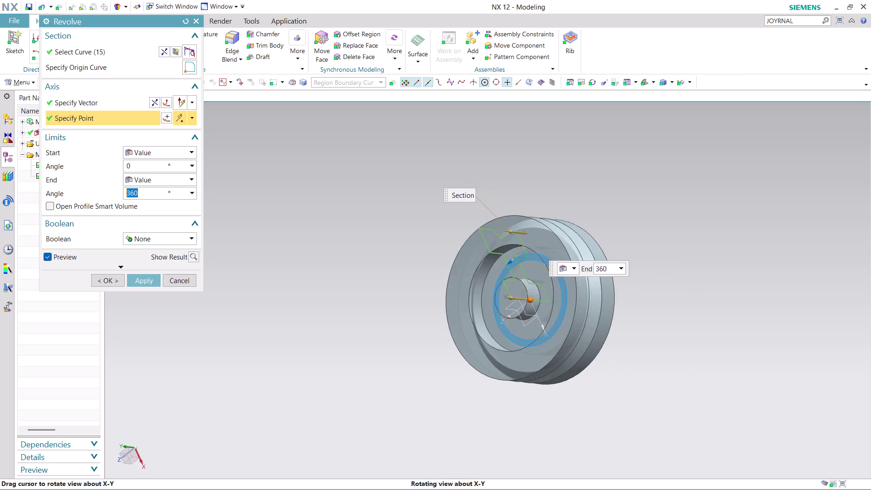
middle_drag(505, 404, 433, 385)
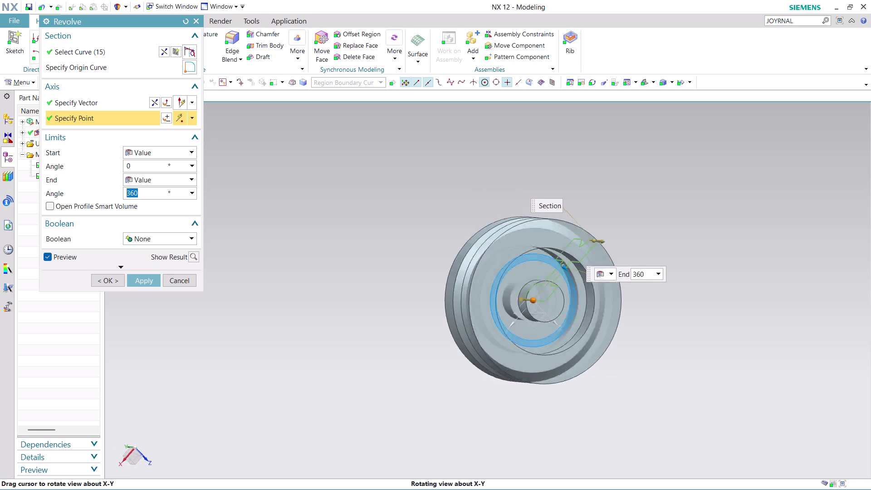
middle_drag(433, 385, 439, 386)
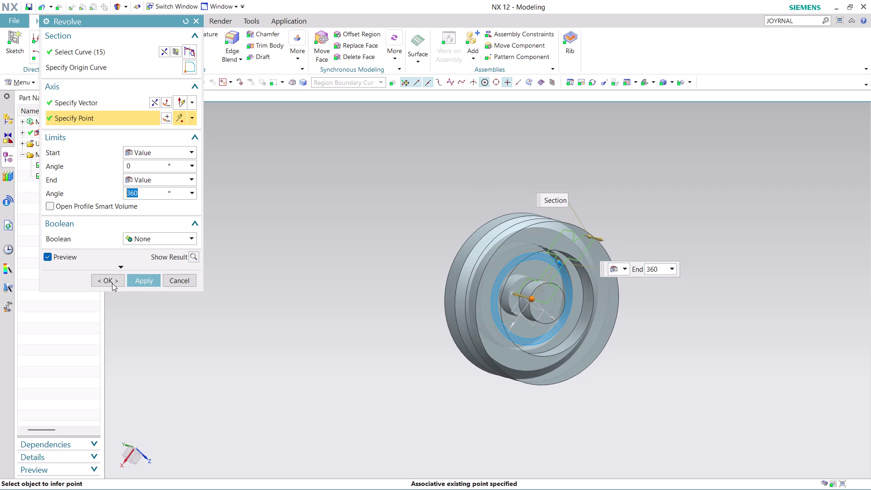
click(95, 279)
scroll(up, 3)
Inspect the pulley's grooved rim, front and top faces, then bring up the Analysis tools.
middle_drag(613, 366, 611, 341)
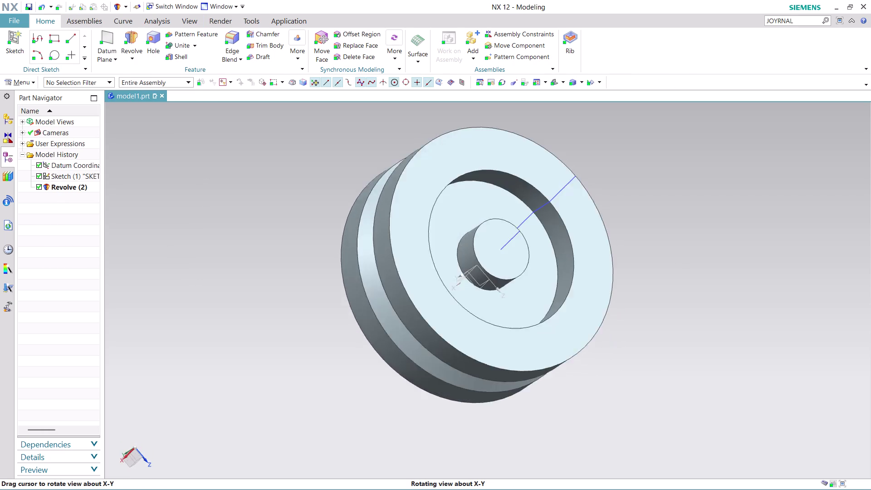
middle_drag(611, 341, 461, 231)
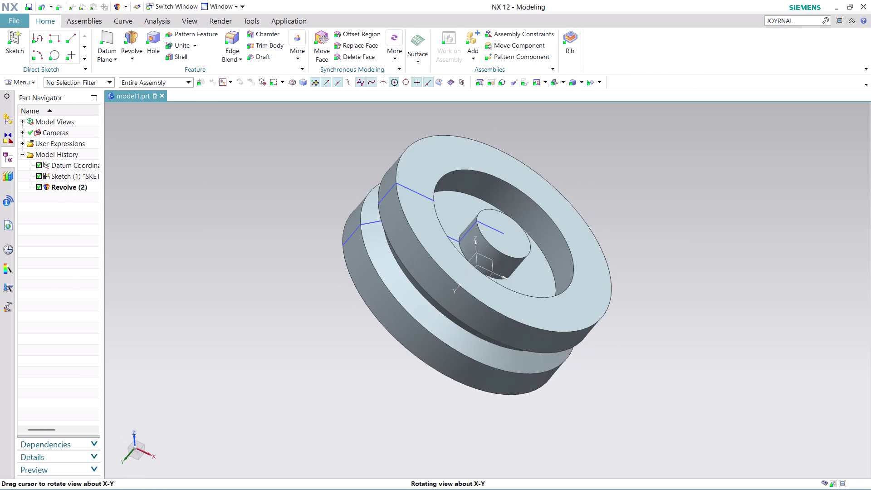
middle_drag(461, 231, 443, 285)
middle_drag(443, 285, 444, 269)
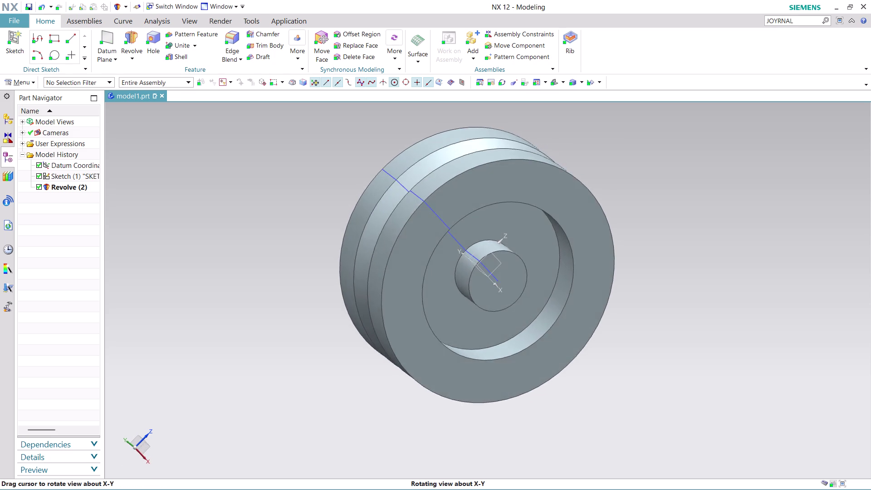
middle_drag(444, 269, 429, 243)
scroll(up, 3)
scroll(down, 3)
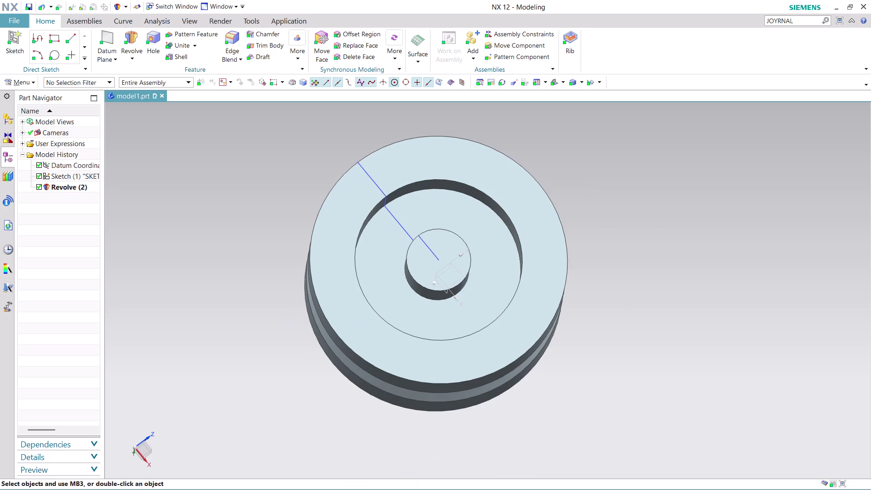
click(165, 22)
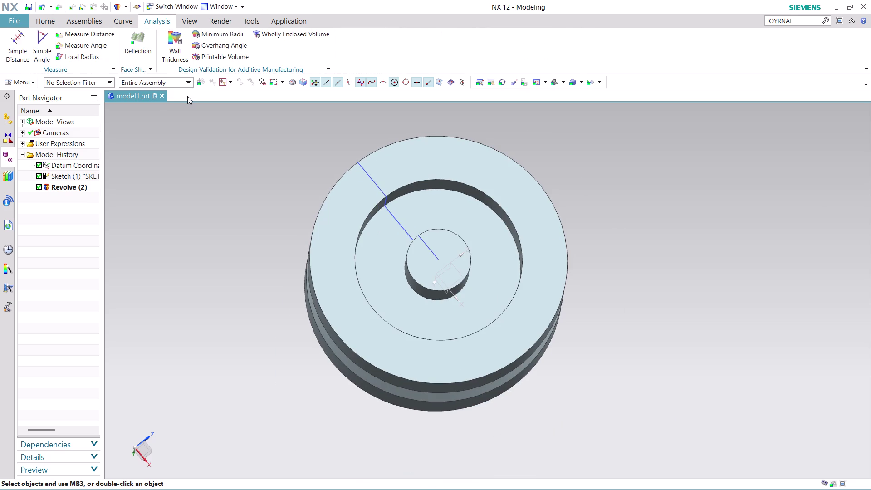
Run Local Radius on the outer top edge via Point On Curve, reading 20.0000 mm.
click(93, 58)
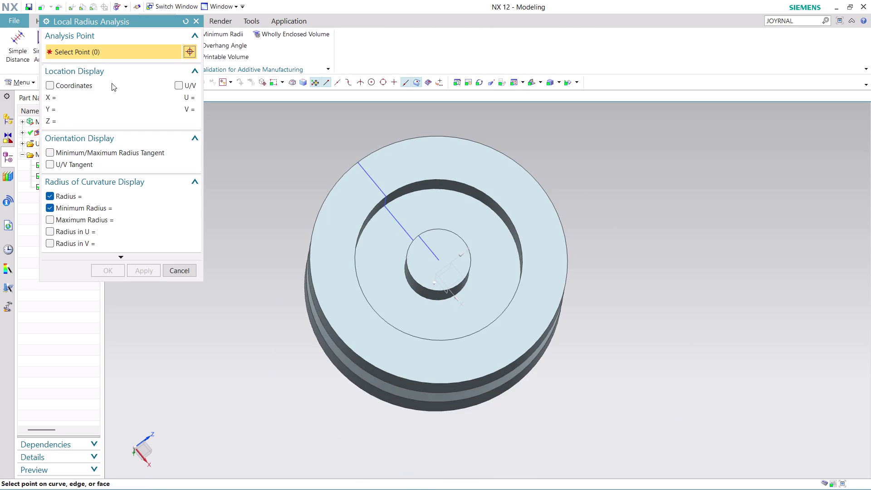
click(326, 195)
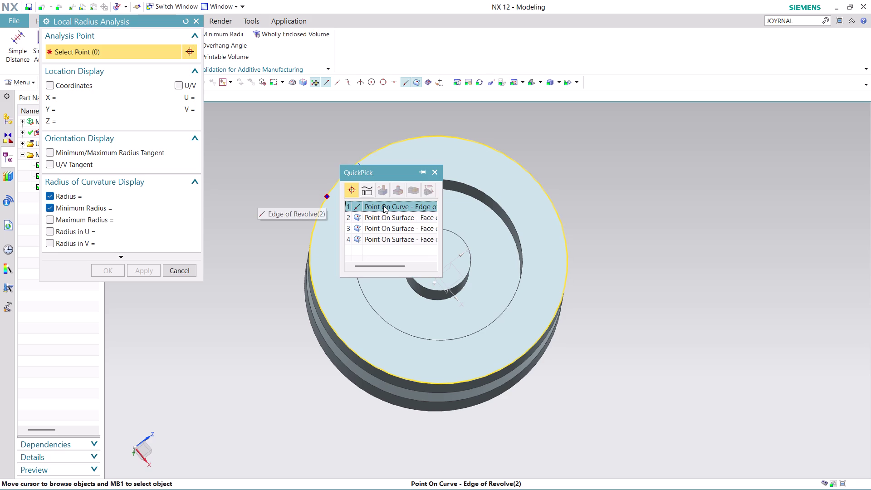
click(383, 206)
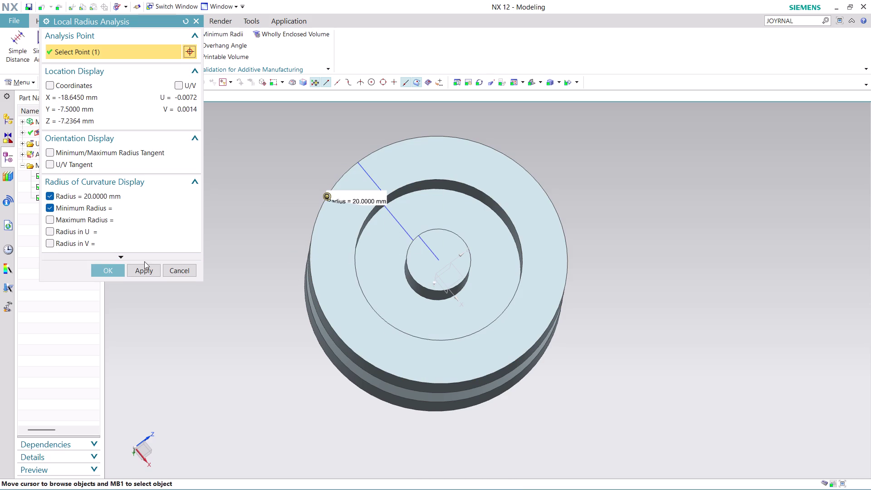
click(106, 271)
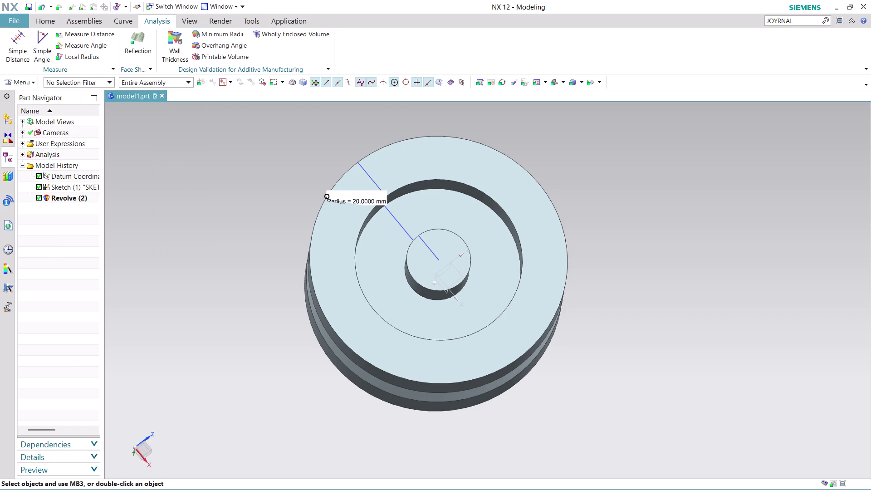
key(Escape)
key(Escape)
Measure between the outer edge and hub arc centres, confirming they coincide at 0 mm.
click(88, 32)
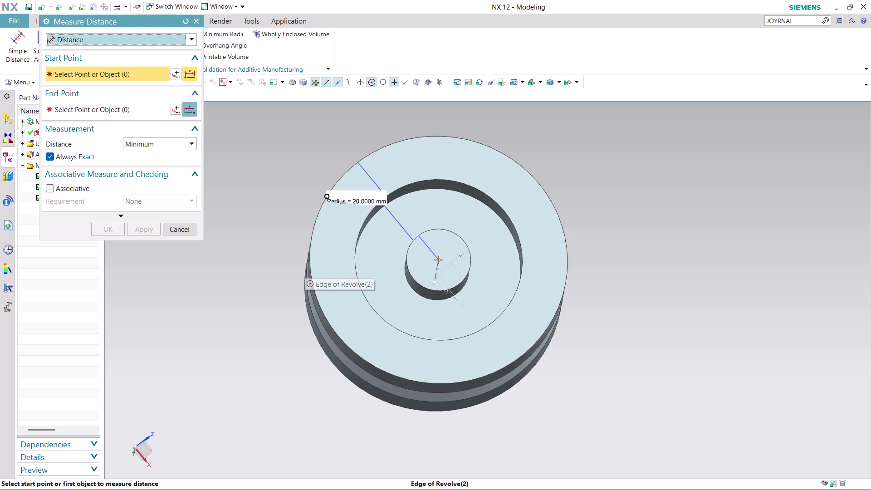
click(310, 252)
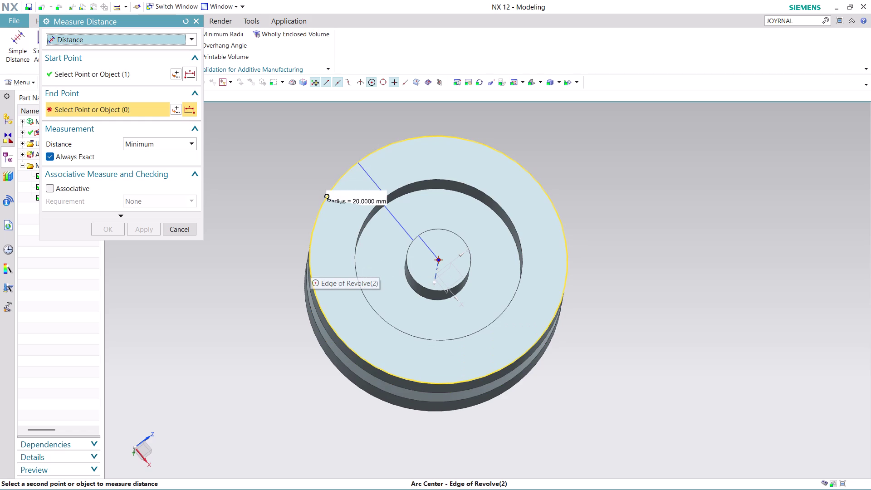
click(310, 265)
click(368, 279)
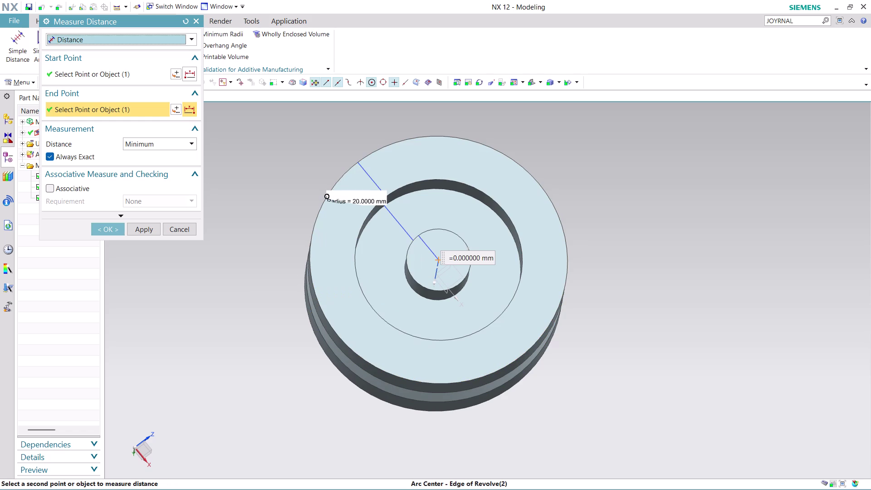
key(Escape)
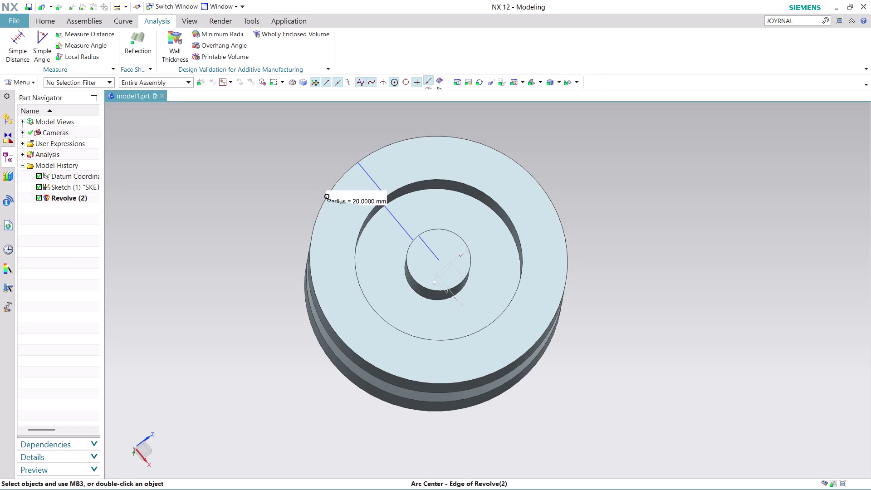
Clear the radius label and stray selection, then start a new distance measurement.
key(Escape)
key(Escape)
key(Escape)
key(Escape)
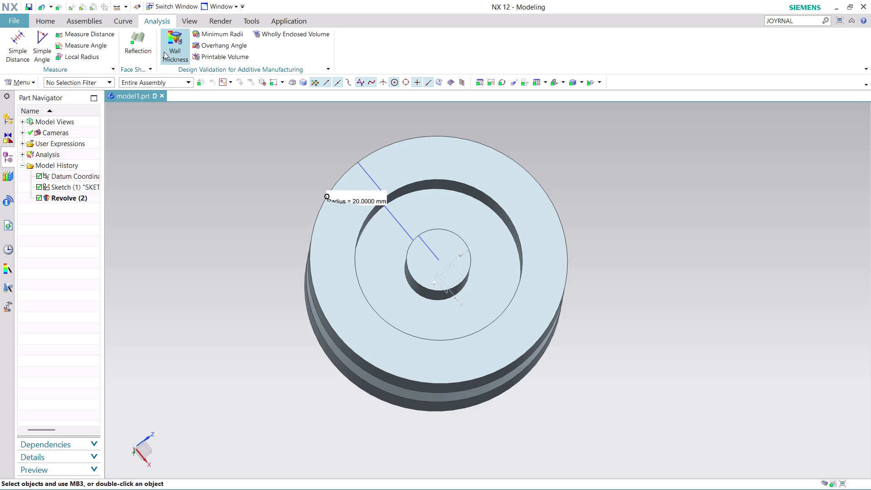
key(Escape)
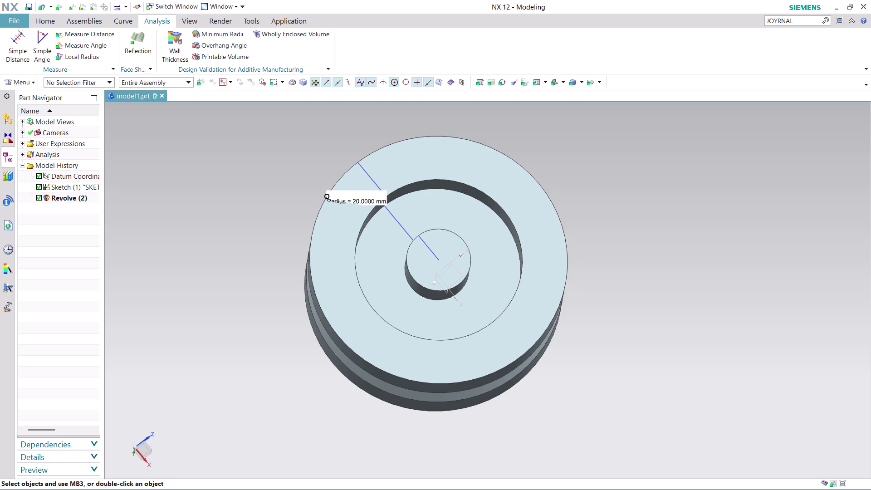
click(185, 158)
key(ctrl+z)
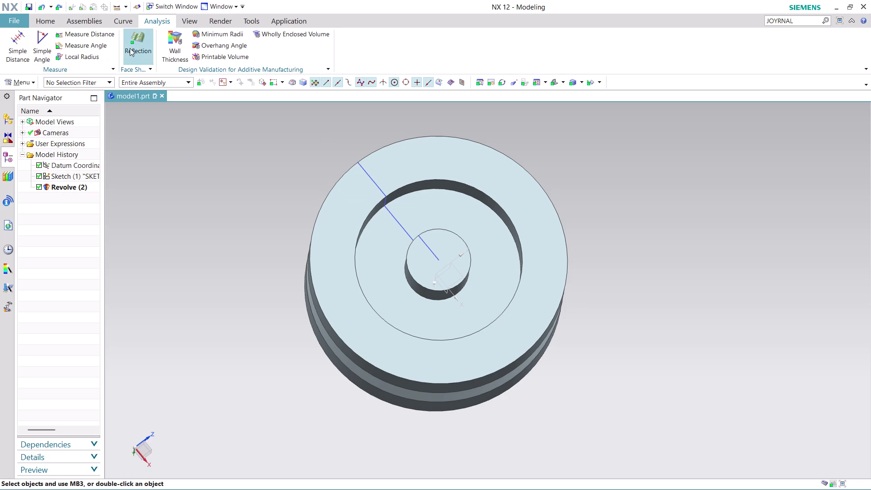
click(84, 36)
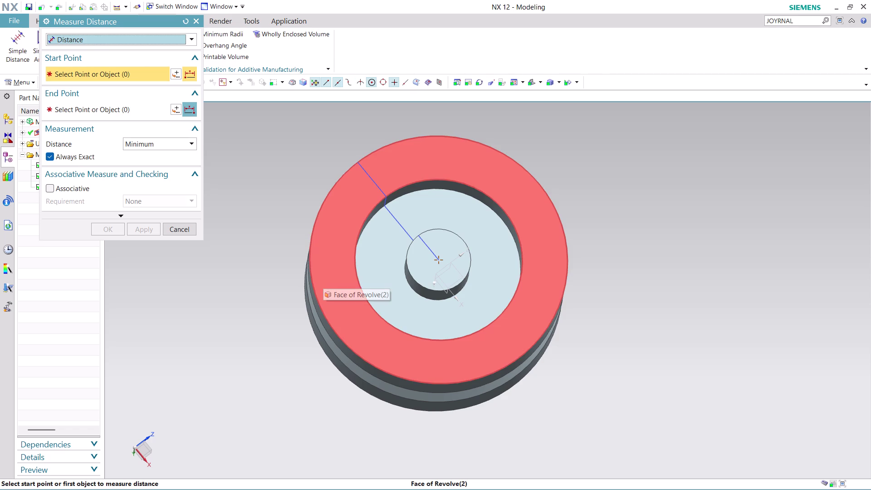
Measure from the sketch line's start point to the outer Edge of Revolve, reading 20 mm.
click(438, 260)
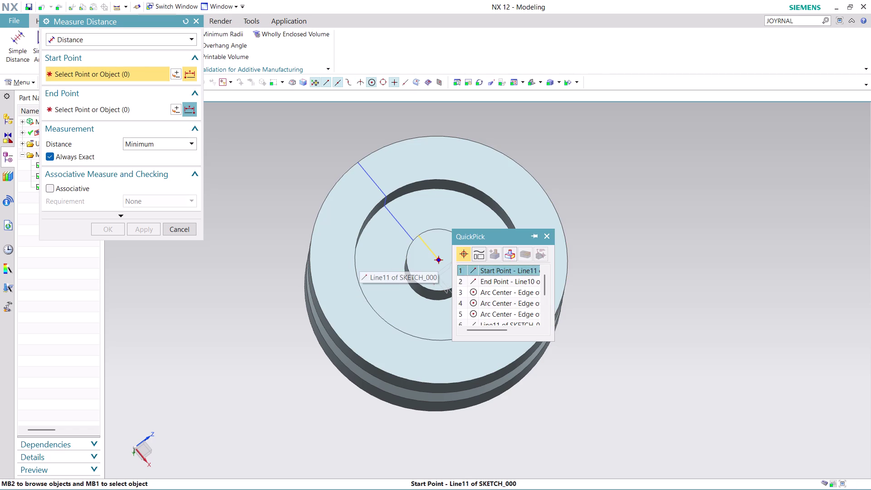
click(487, 271)
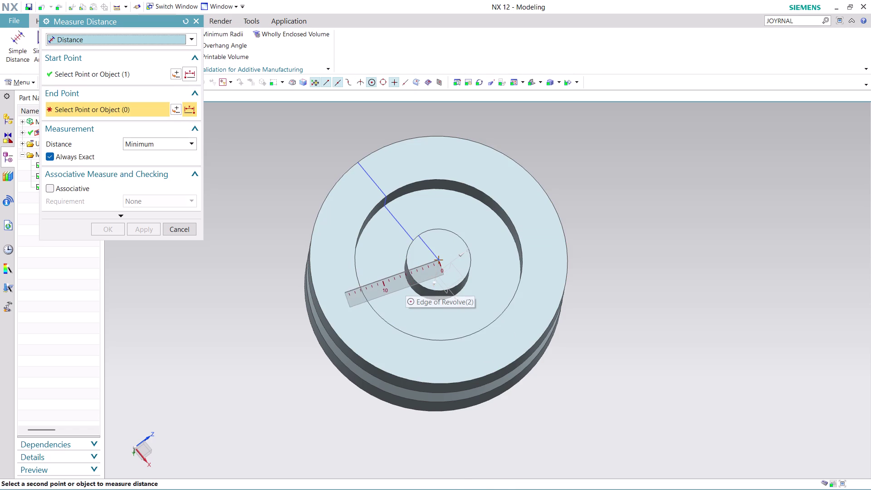
click(311, 266)
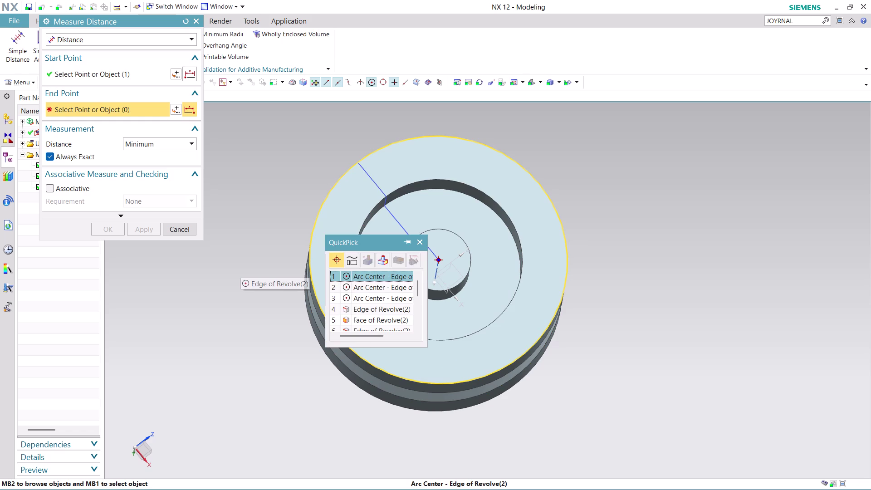
click(375, 305)
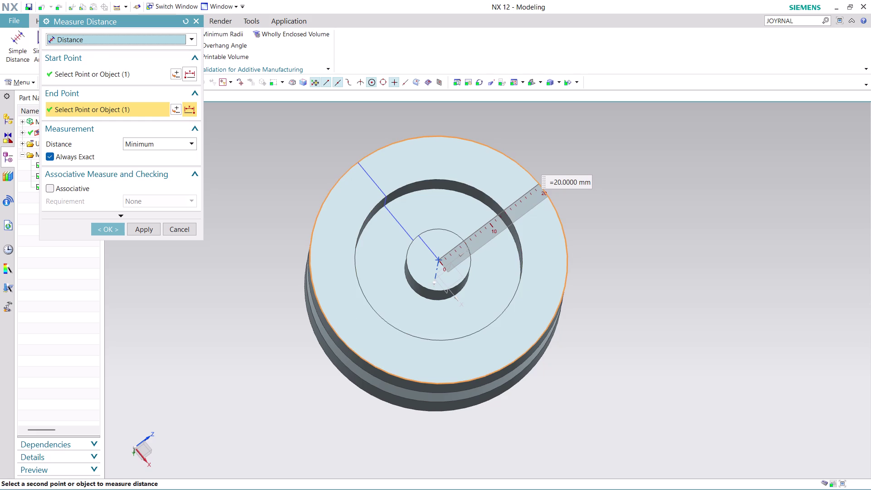
scroll(up, 3)
scroll(up, 3)
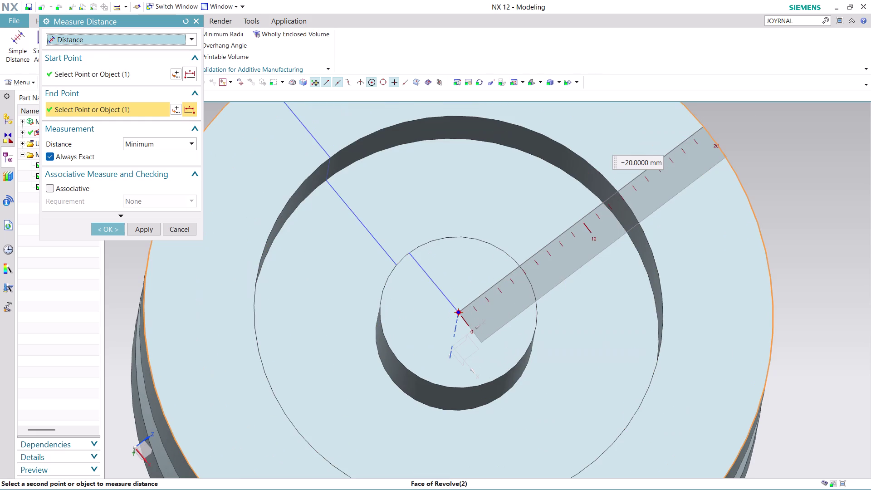
click(110, 230)
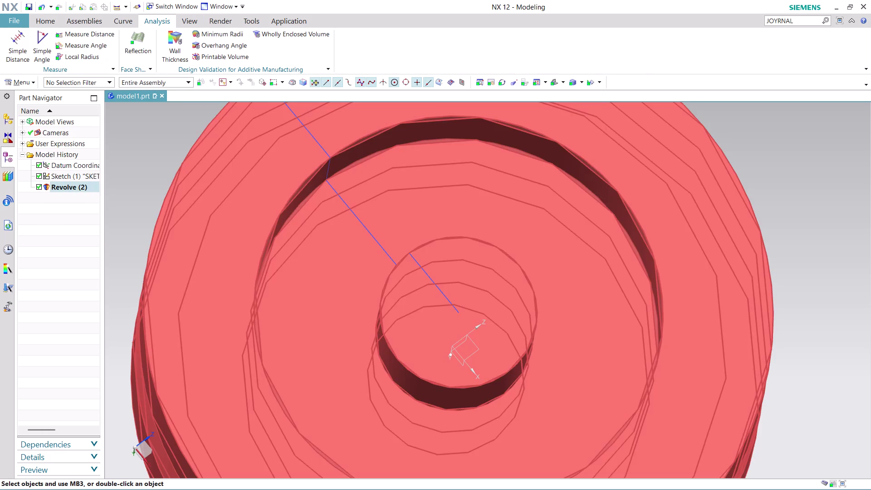
Measure from the pulley centre to the top recess rim edge, reading 13 mm.
click(92, 30)
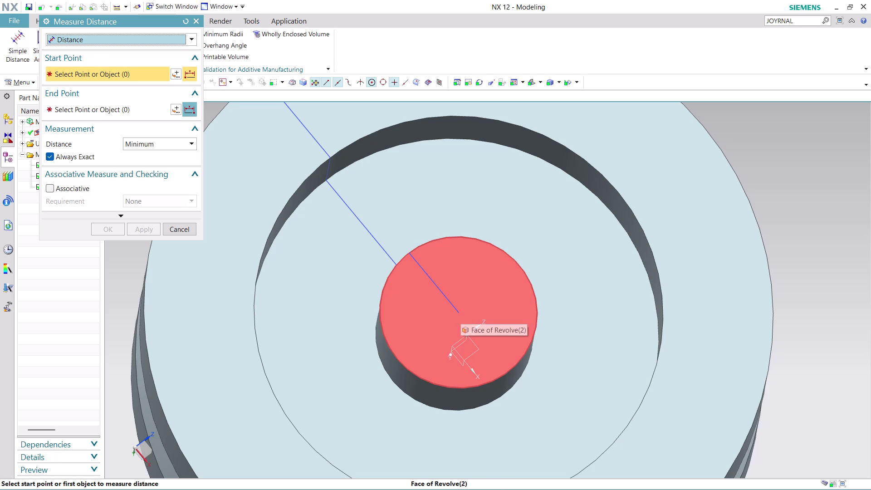
click(459, 312)
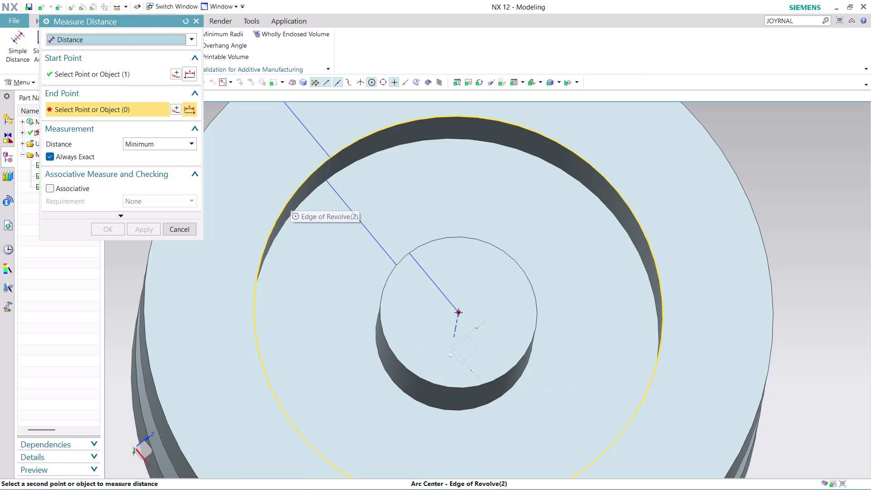
click(294, 195)
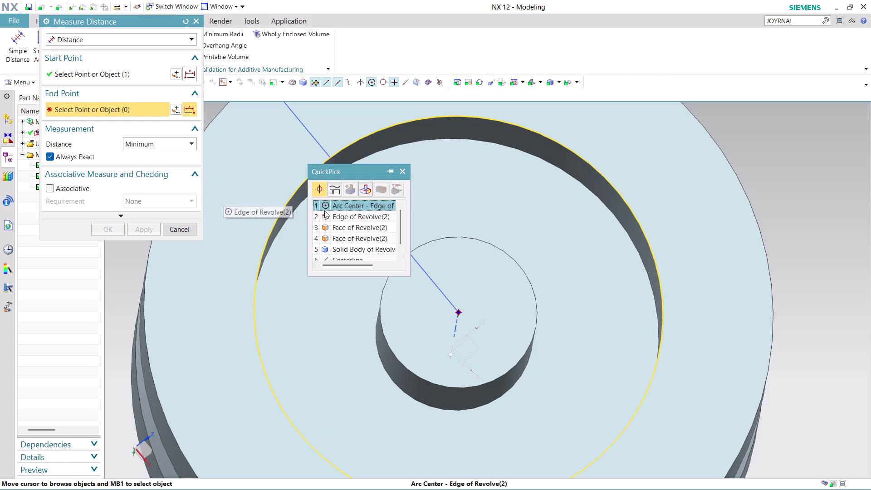
click(348, 215)
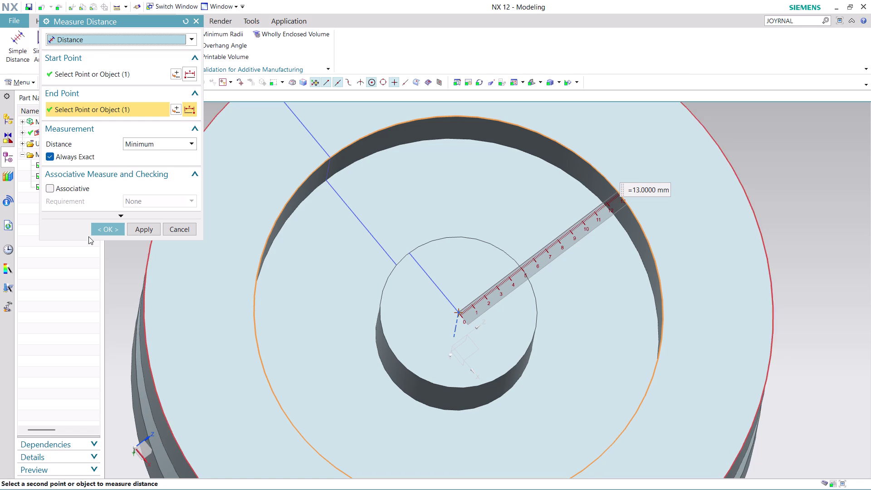
click(106, 228)
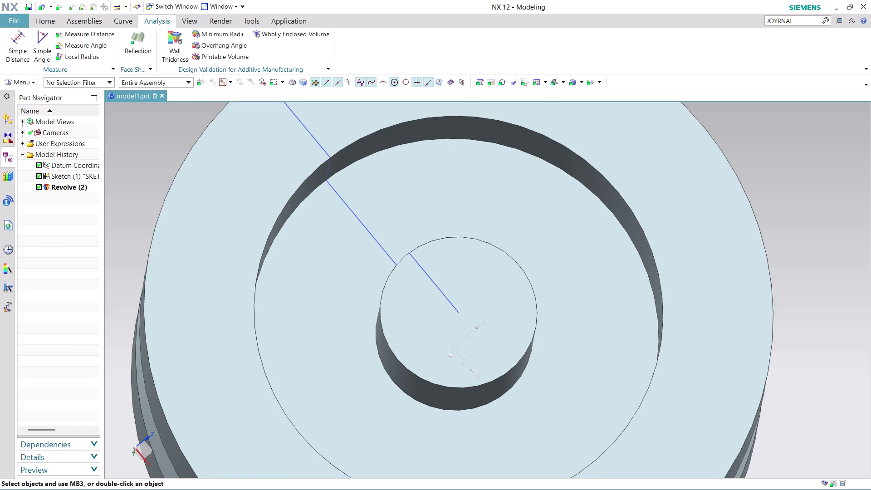
View the pulley from the side, return to the top view, and start Measure Distance.
middle_drag(788, 213, 816, 244)
scroll(down, 3)
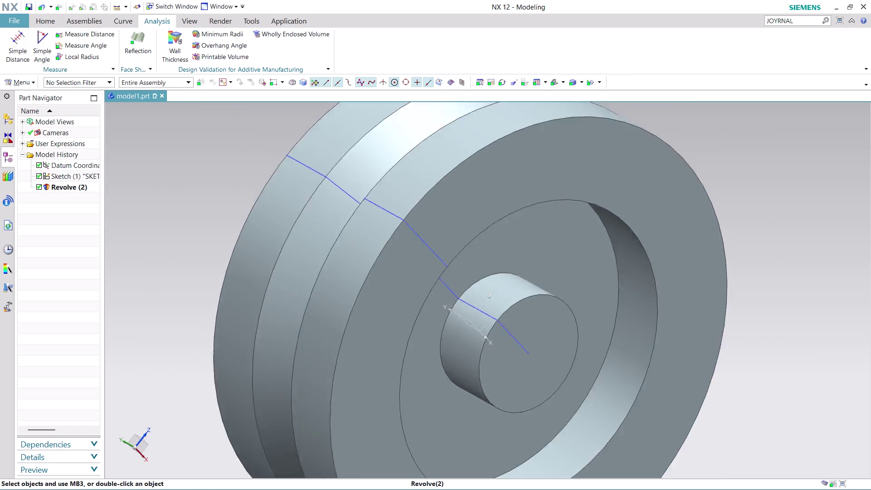
scroll(down, 3)
scroll(up, 3)
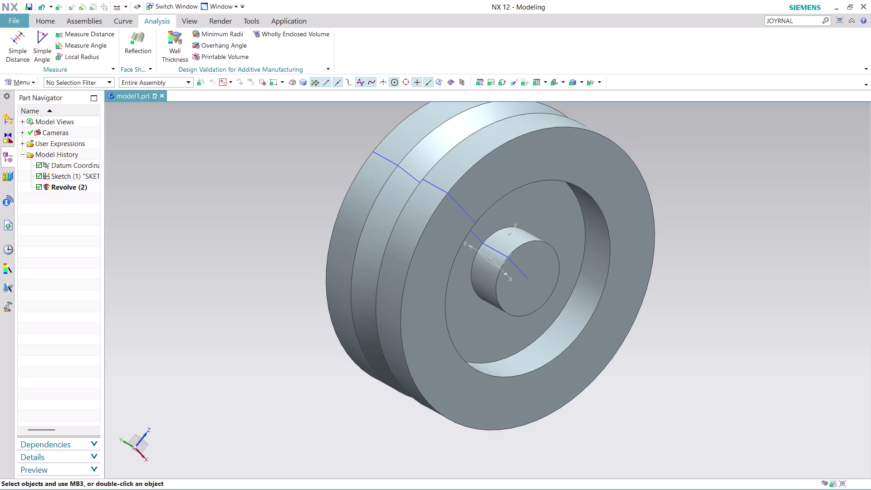
middle_drag(272, 293, 240, 268)
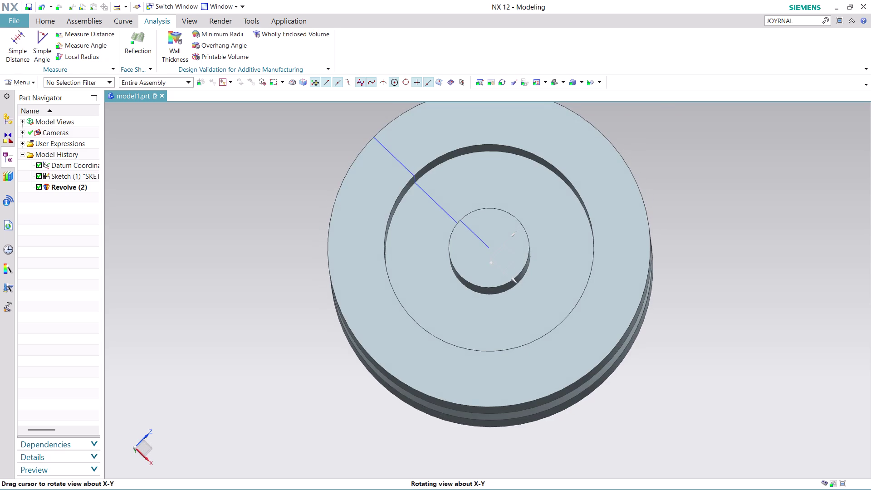
scroll(up, 3)
scroll(up, 3)
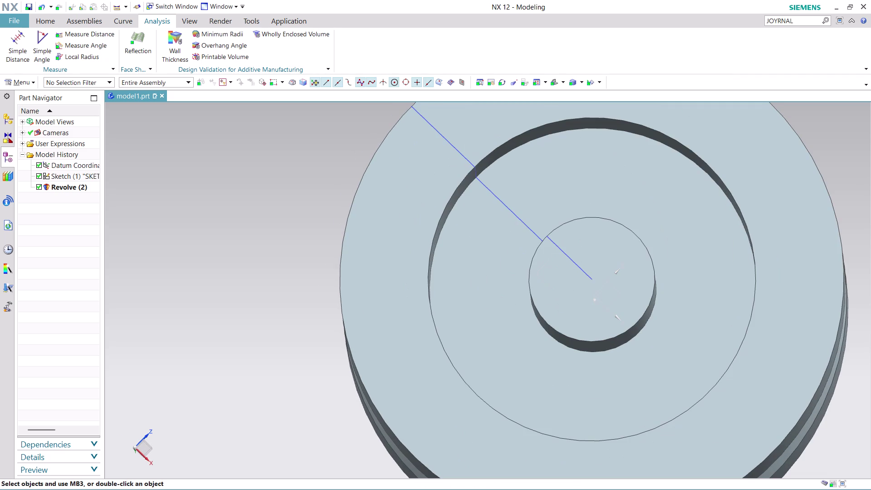
click(100, 33)
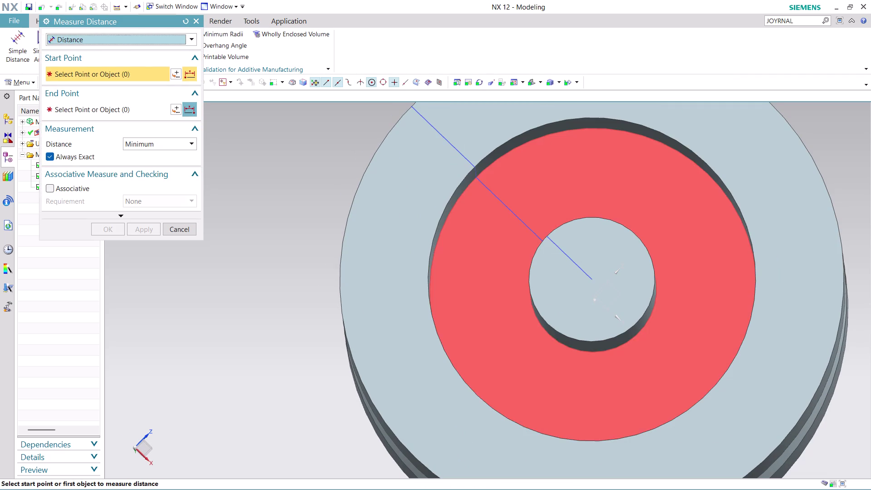
Measure from the recess rim edge to the outer rim edge, reading 7 mm.
click(431, 241)
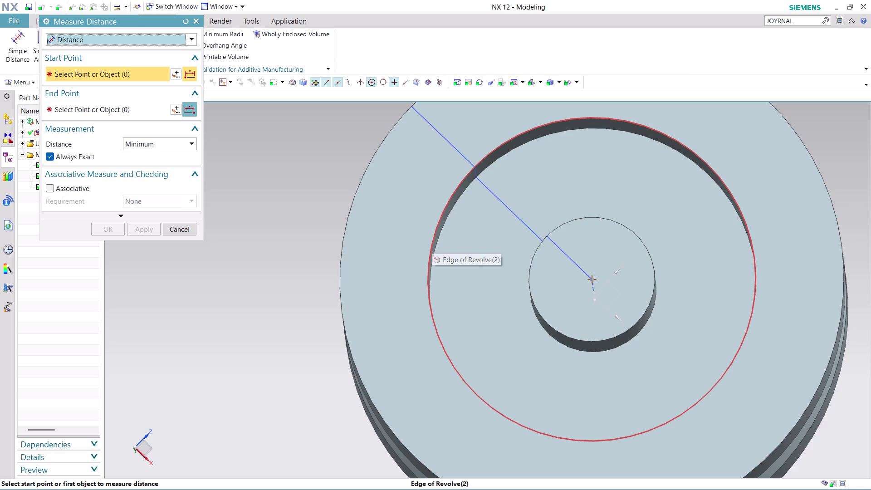
click(483, 249)
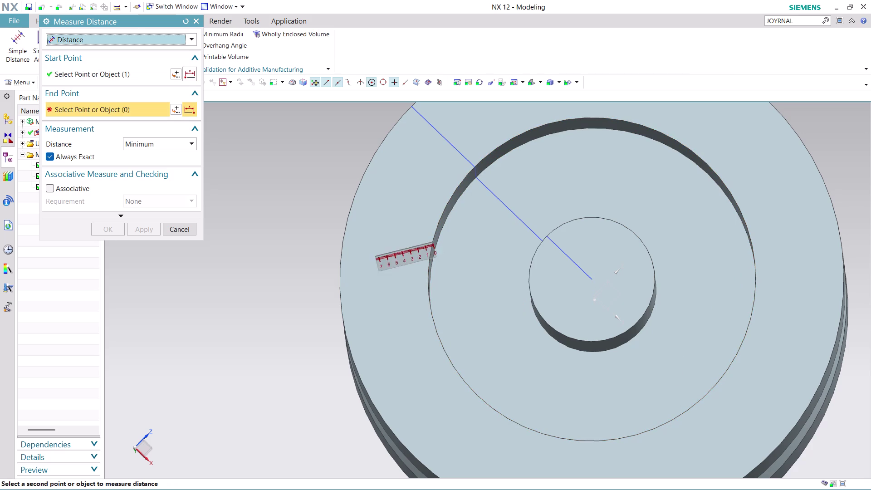
click(342, 232)
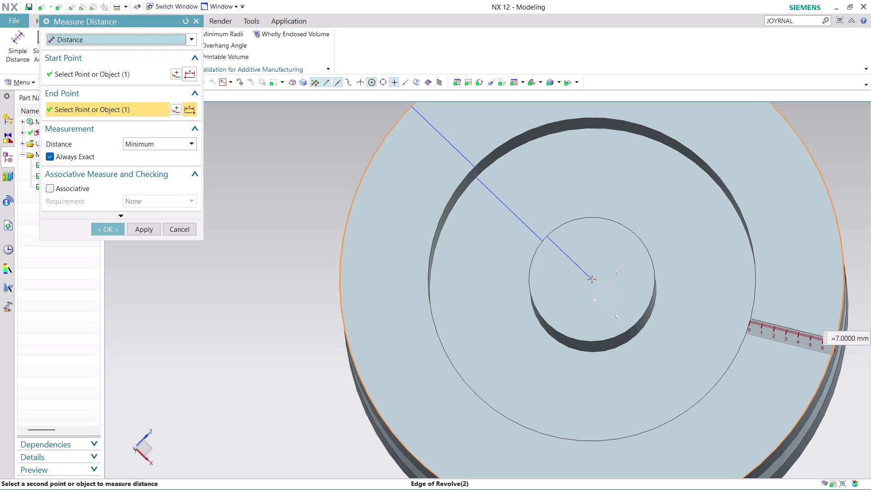
scroll(down, 3)
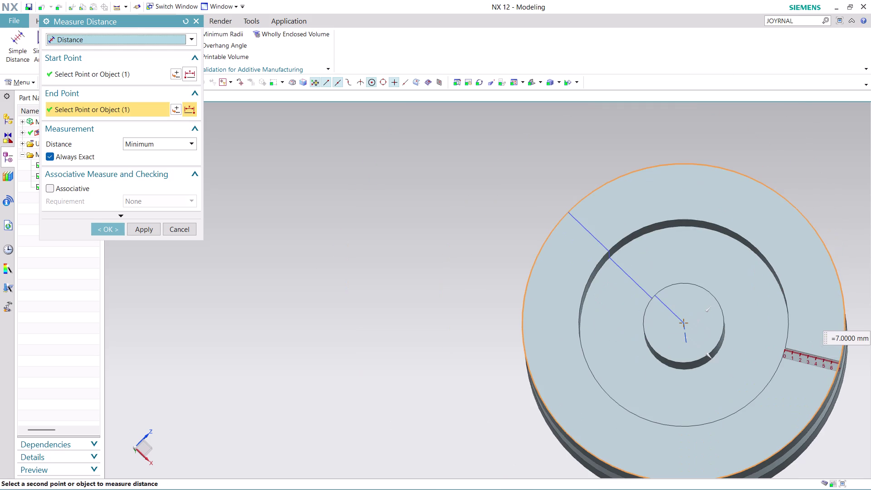
scroll(up, 3)
scroll(up, 3)
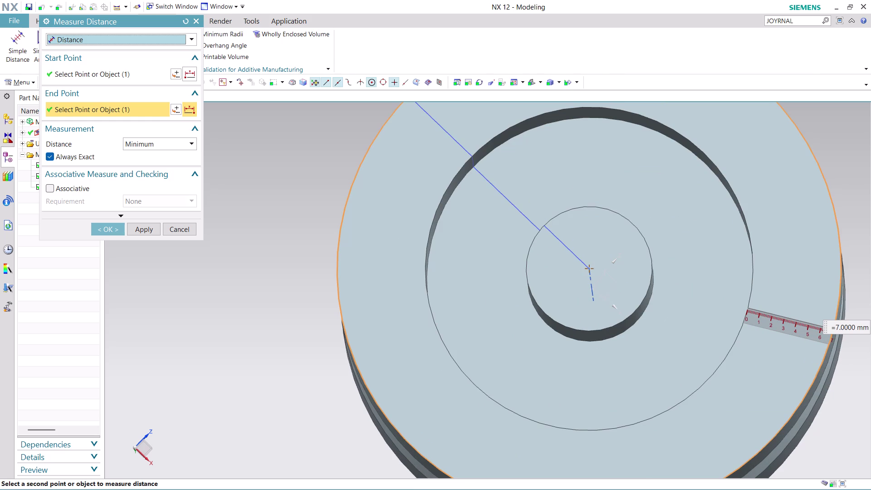
click(112, 231)
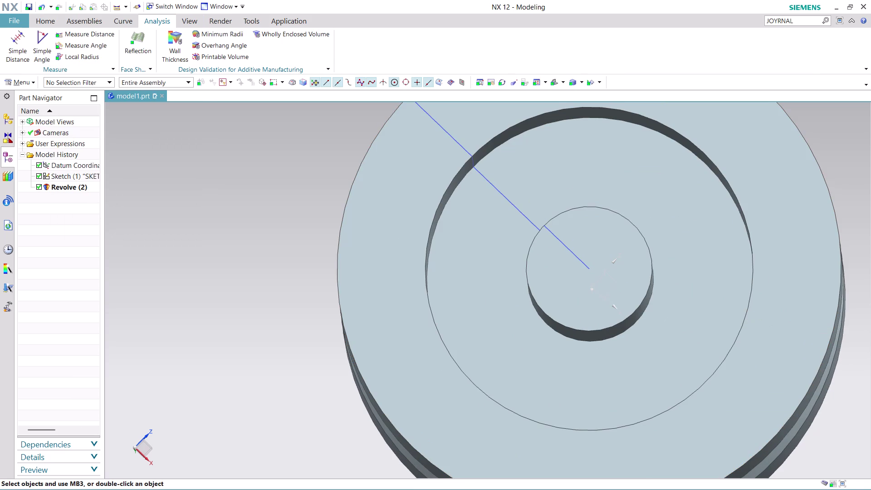
Start a measurement from the pulley centre, abandon it, and launch Simple Distance.
click(96, 34)
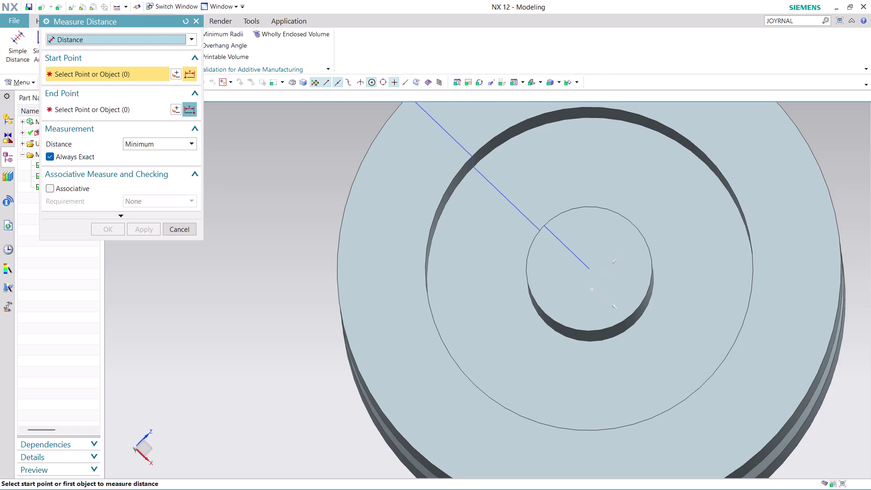
click(444, 342)
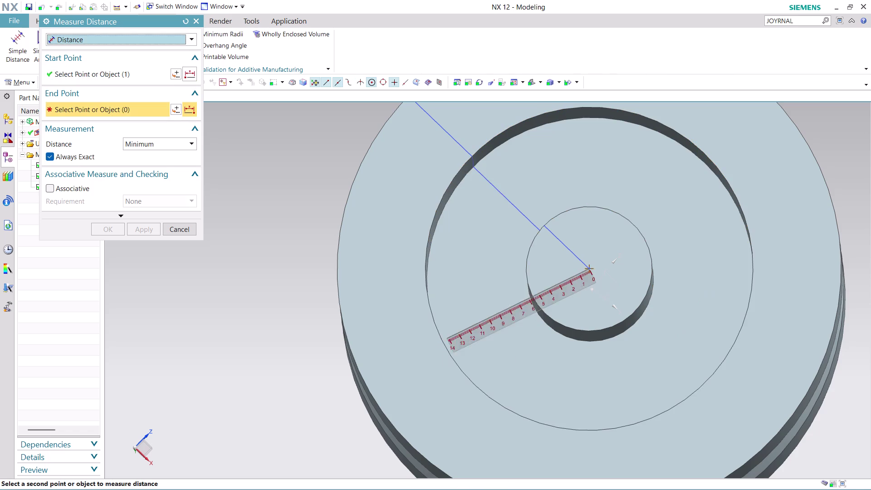
key(Escape)
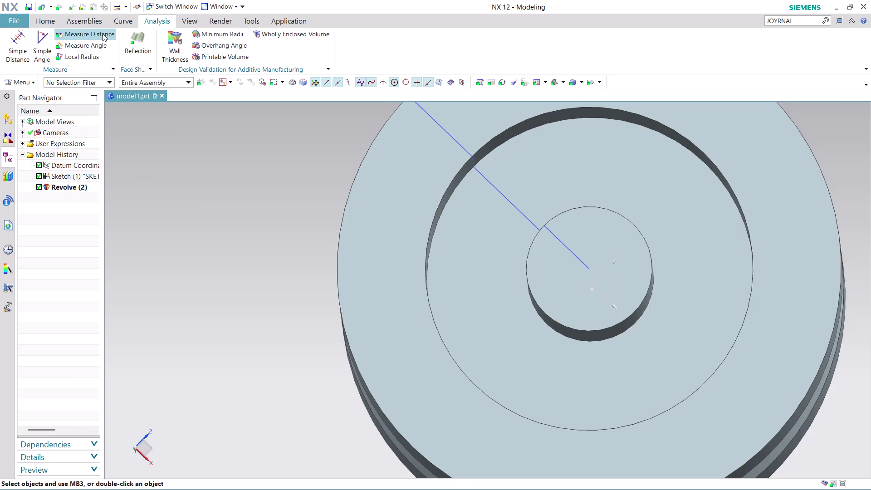
click(17, 47)
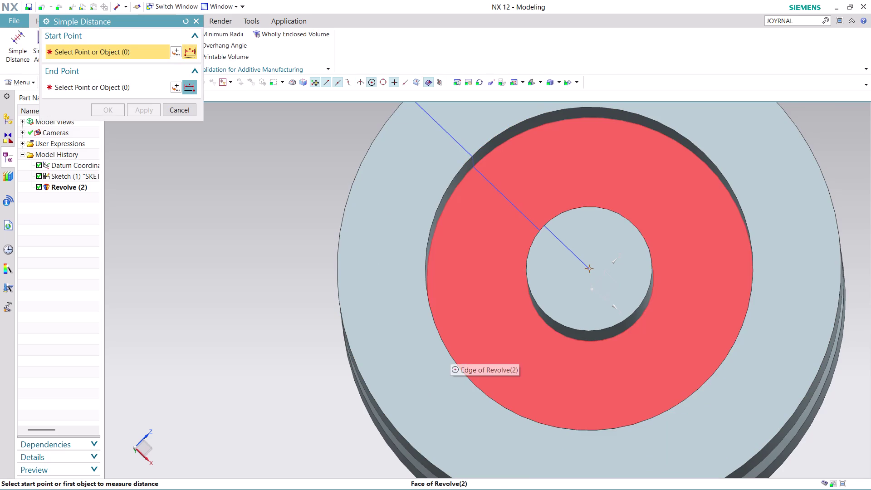
click(451, 356)
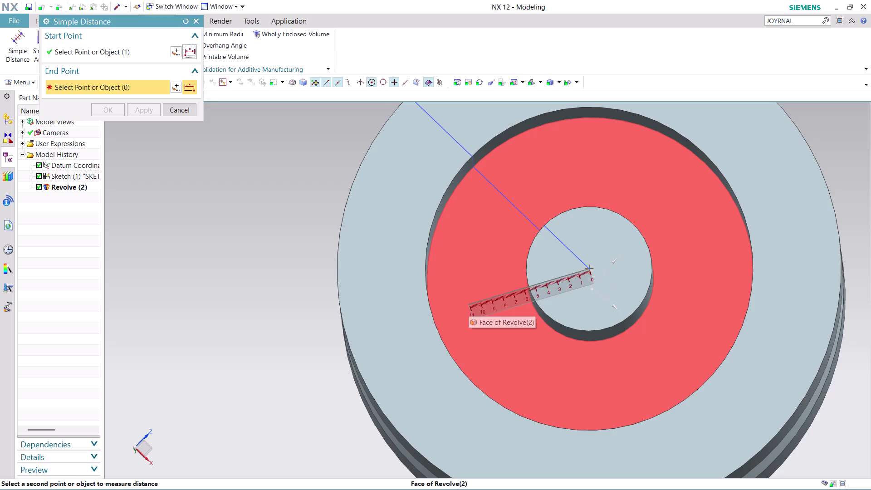
key(Escape)
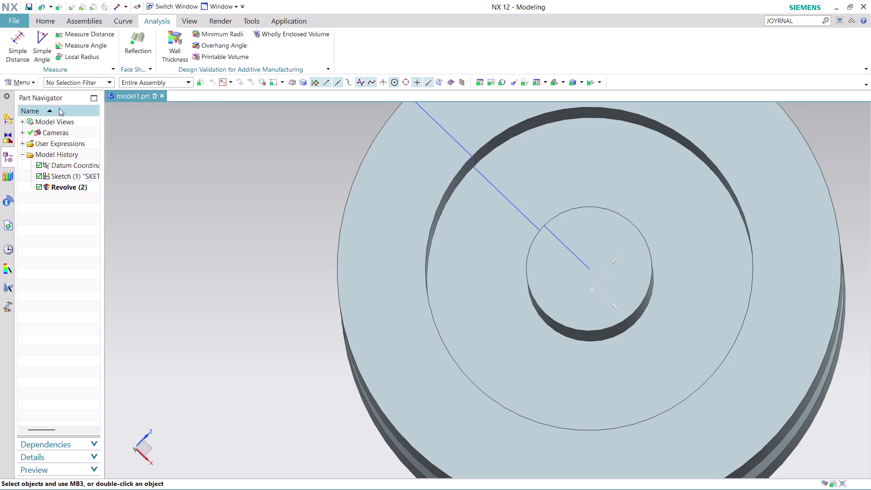
click(22, 48)
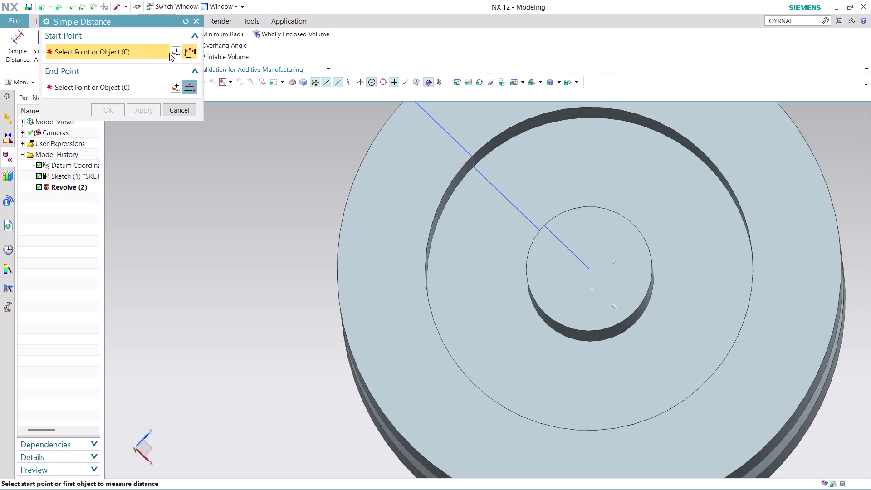
click(179, 50)
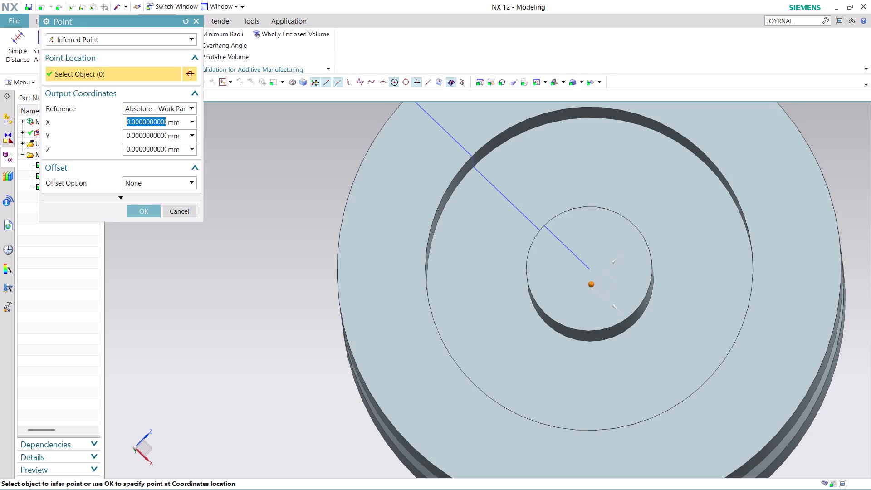
click(444, 340)
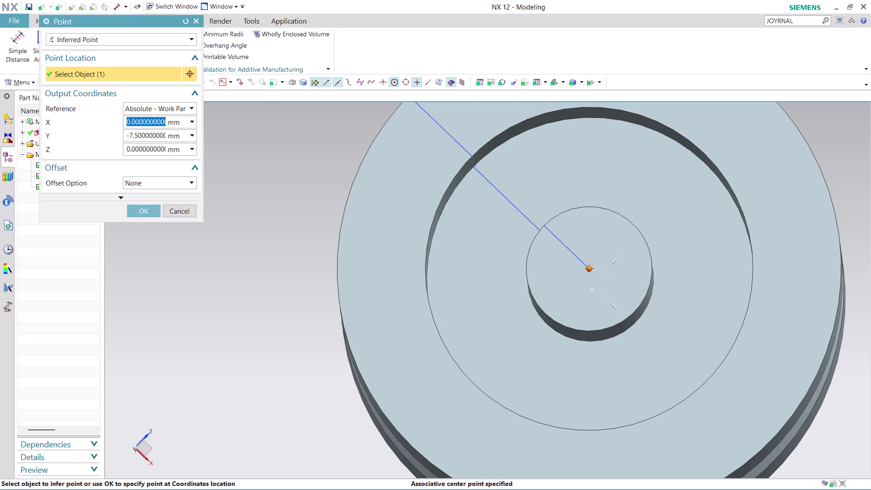
click(689, 140)
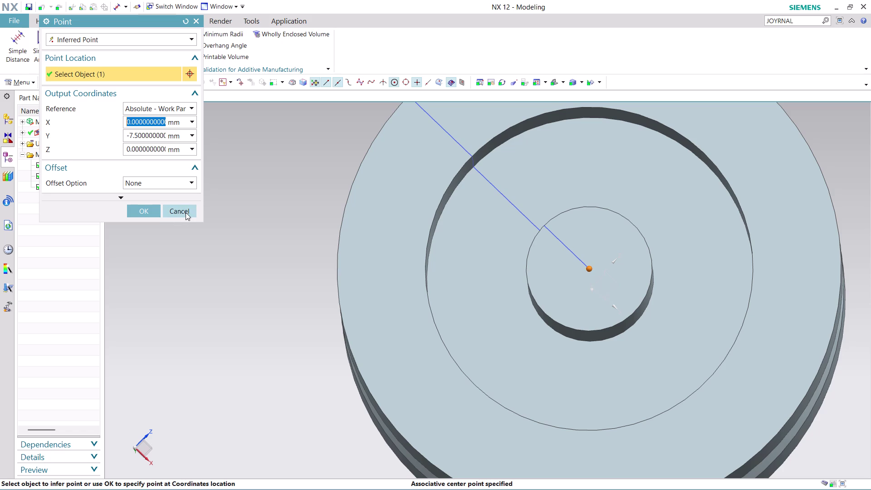
key(Escape)
key(Escape)
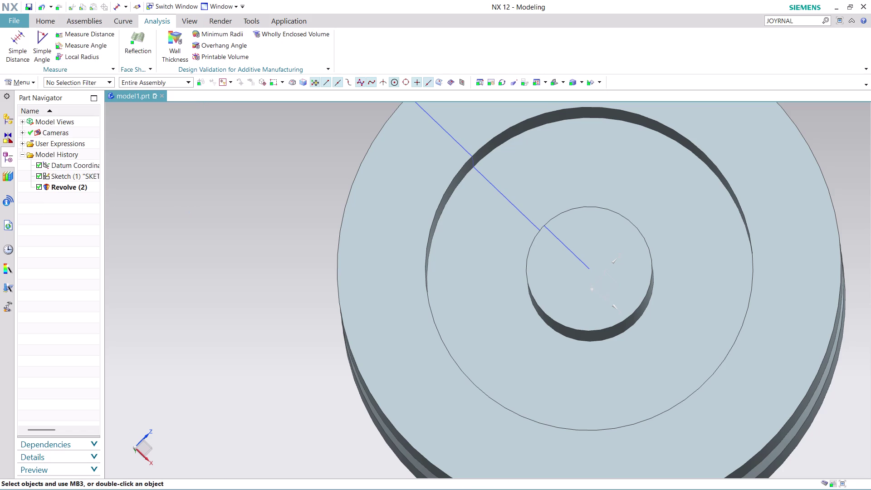
scroll(up, 3)
scroll(down, 3)
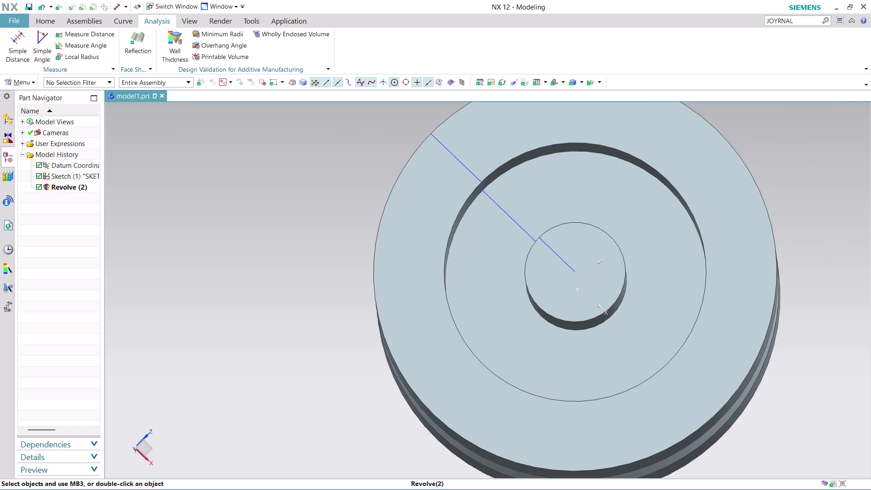
click(86, 33)
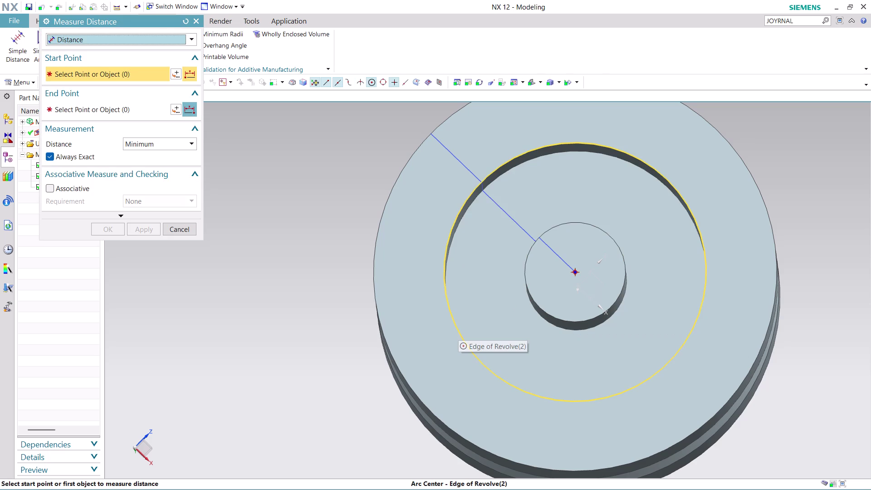
click(458, 328)
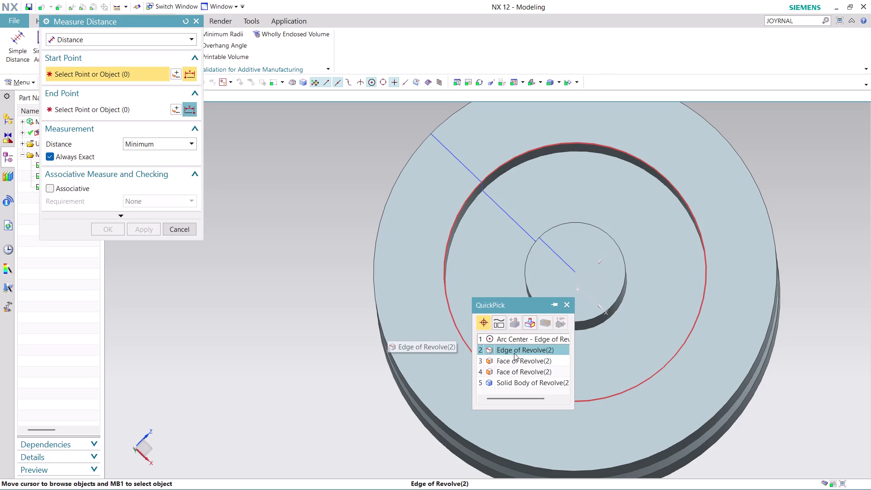
click(515, 351)
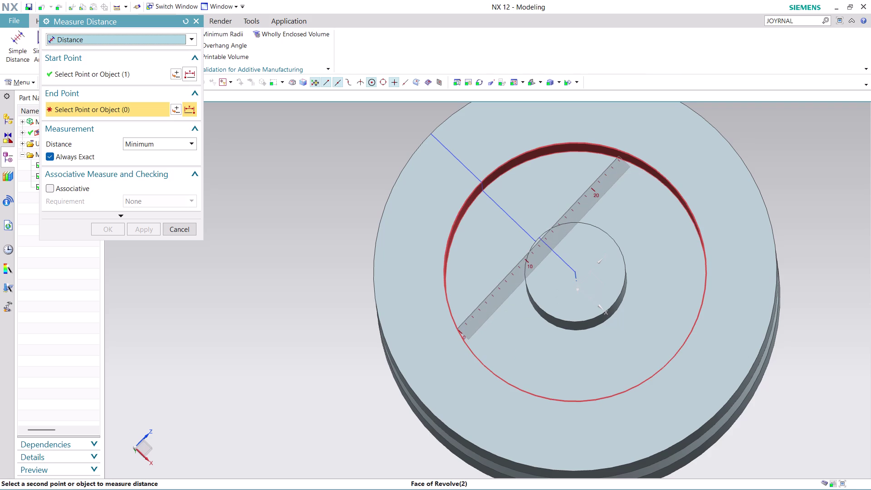
scroll(down, 3)
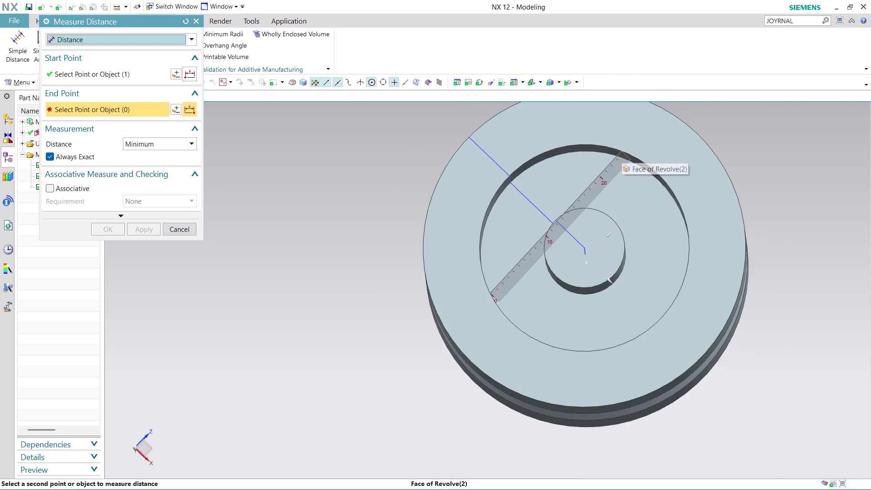
scroll(up, 3)
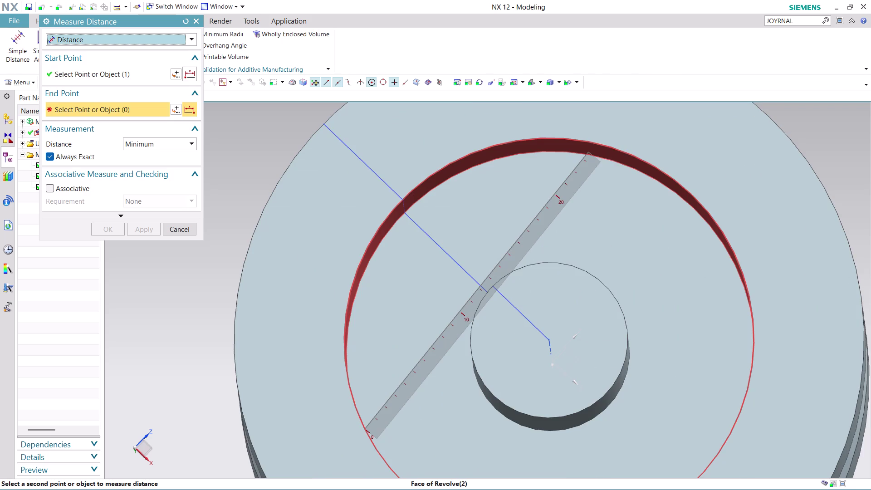
click(595, 143)
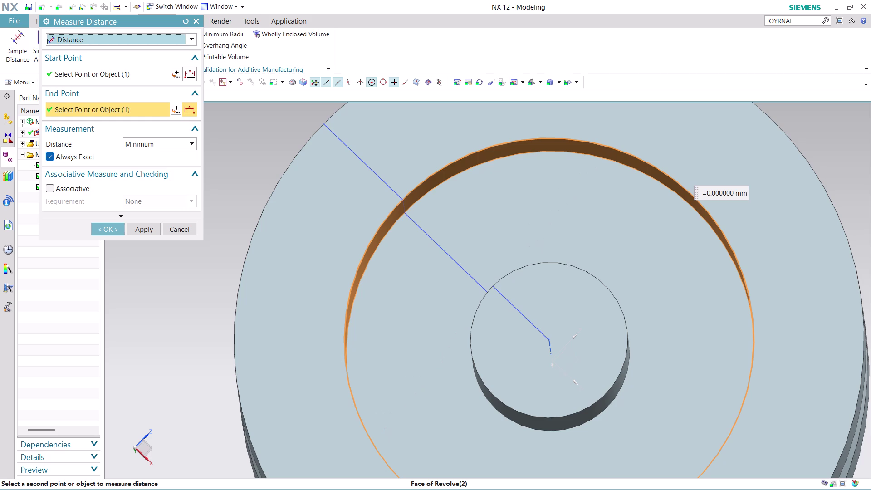
scroll(down, 3)
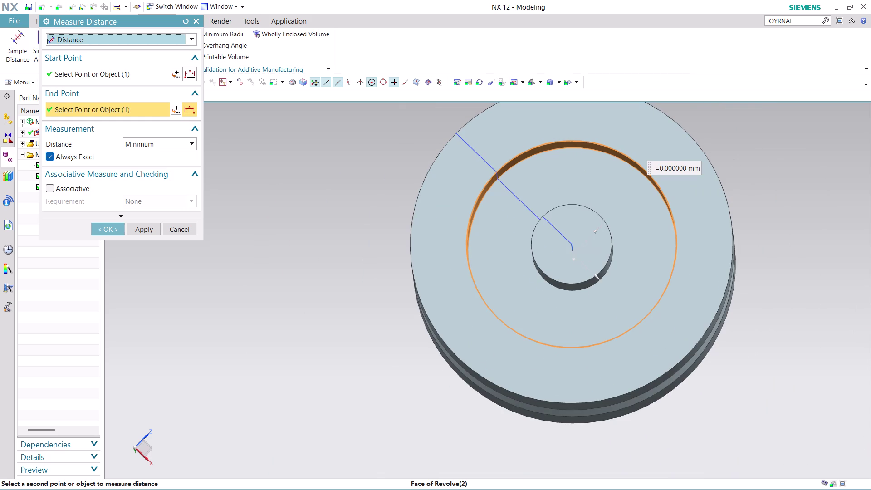
click(100, 232)
key(Escape)
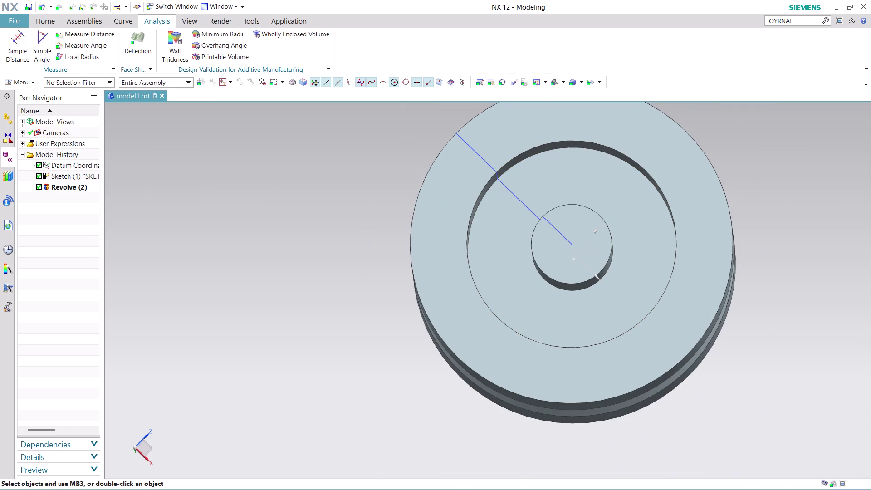
Rotate the pulley to view its opposite side, then select Revolve (2) in the Part Navigator.
middle_drag(782, 223, 753, 208)
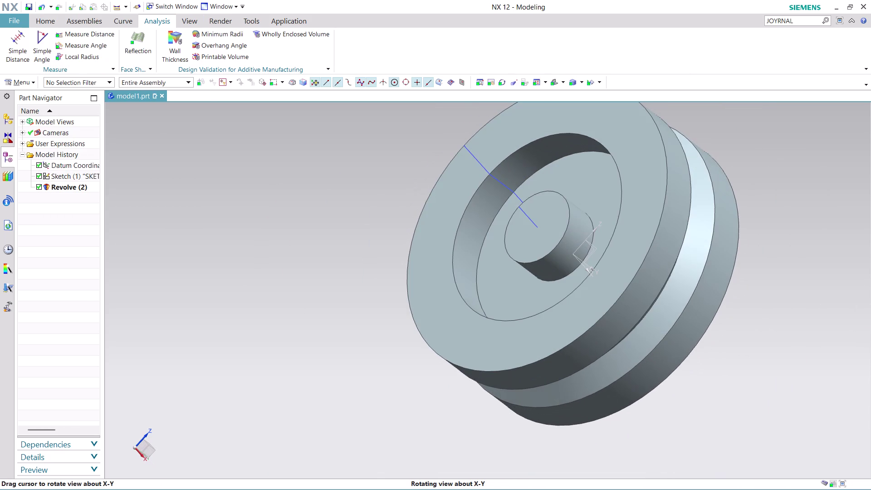
middle_drag(753, 208, 696, 161)
scroll(down, 3)
scroll(up, 3)
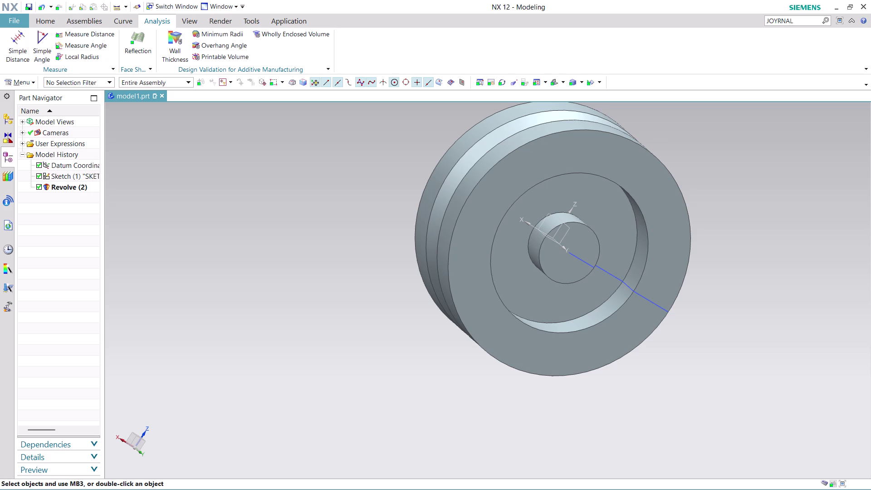
click(69, 187)
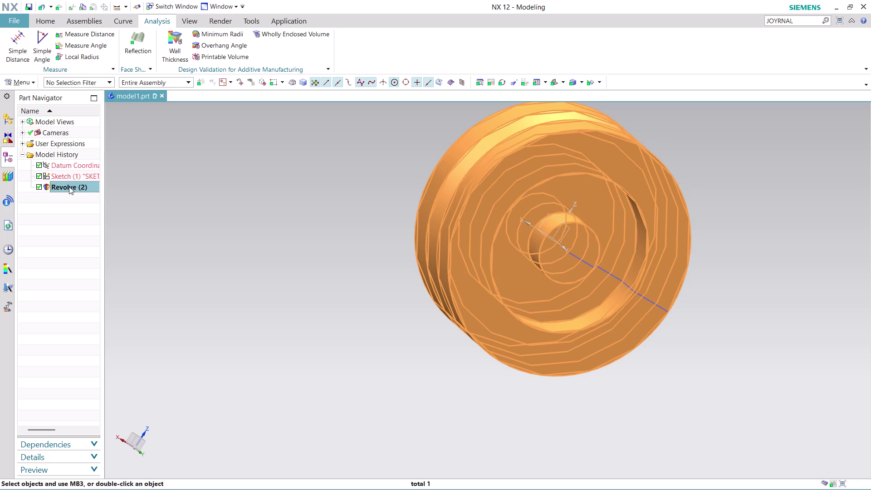
click(69, 175)
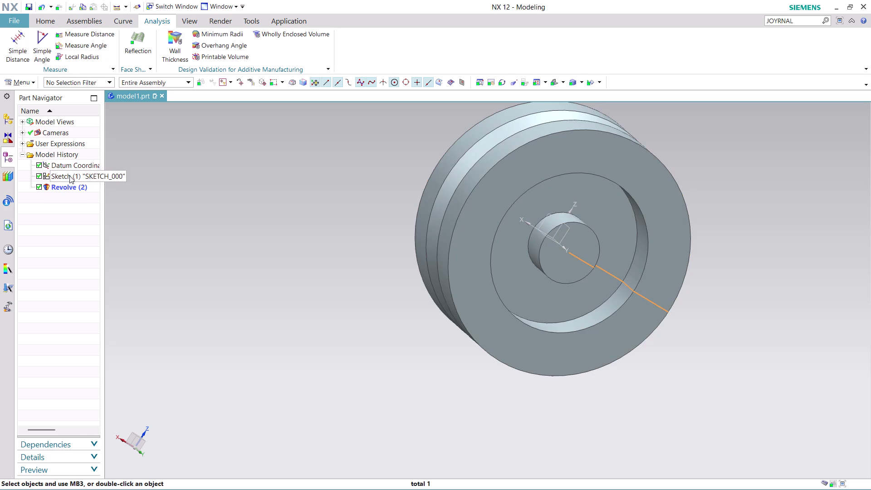
right_click(69, 176)
click(100, 197)
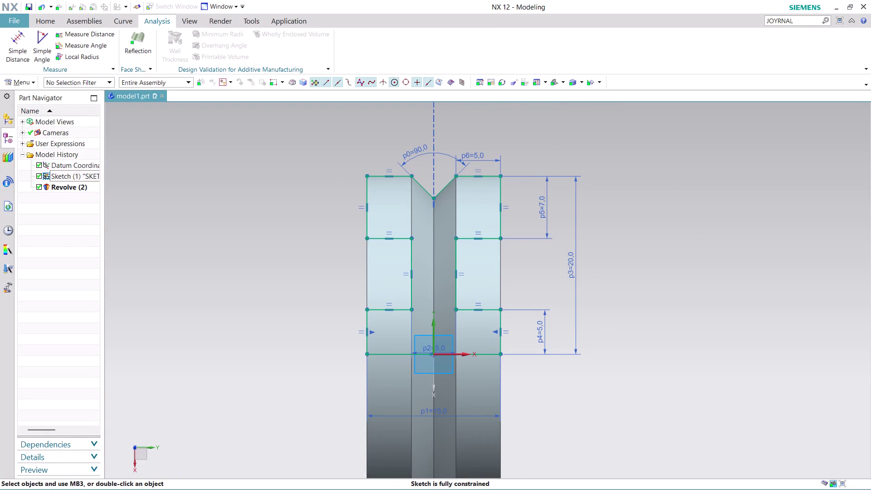
key(Escape)
key(Escape)
key(Escape)
click(48, 23)
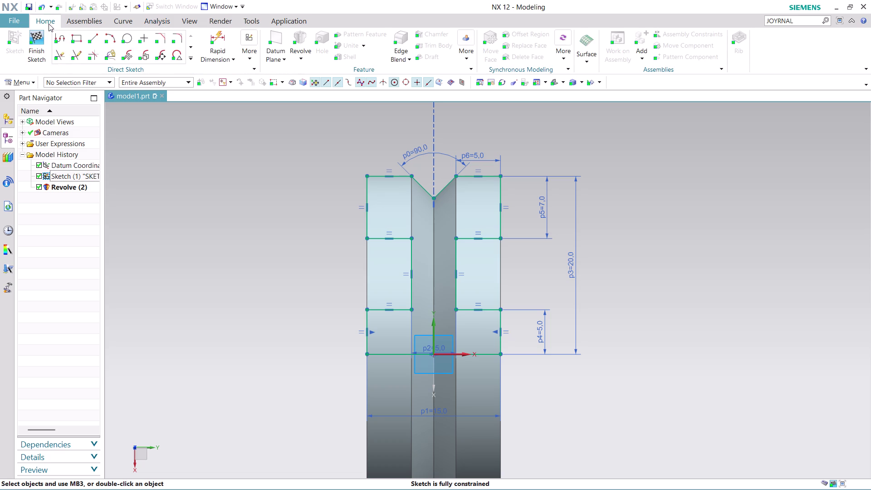
click(38, 55)
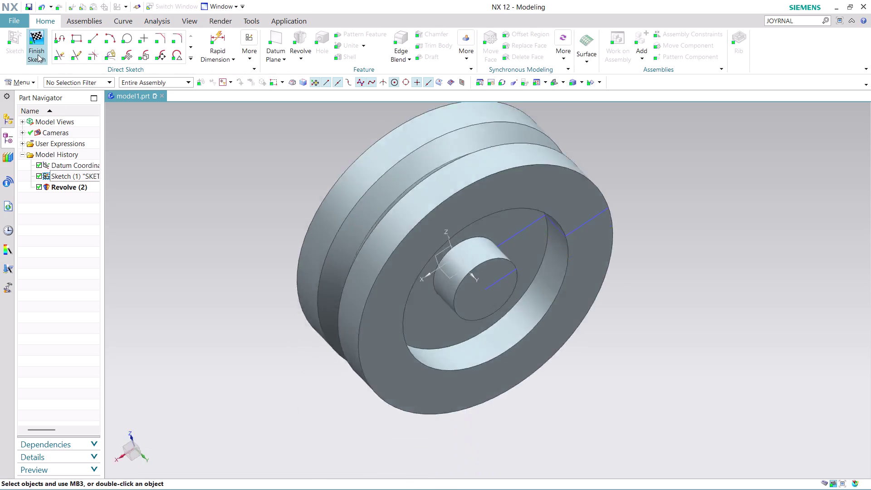
click(76, 189)
right_click(76, 189)
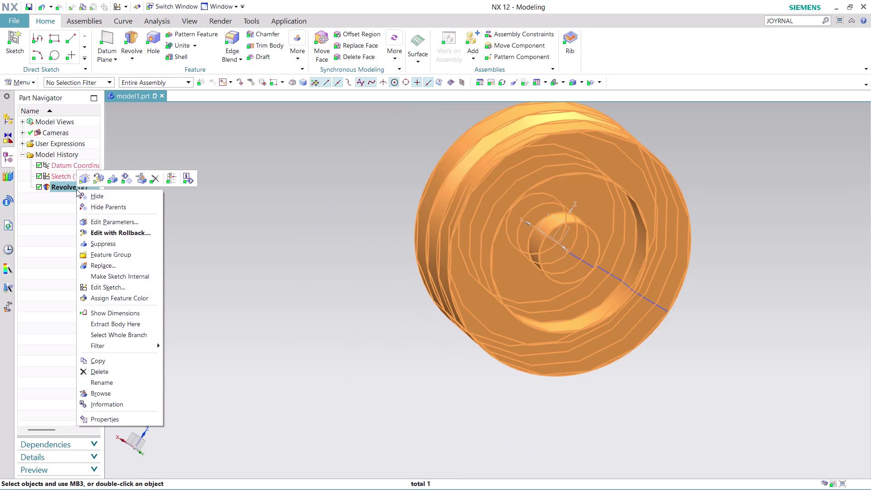
click(123, 232)
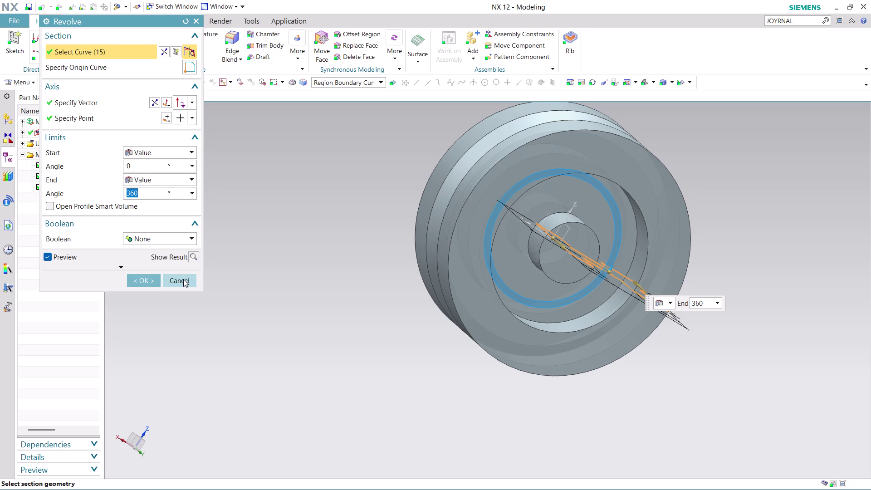
click(183, 278)
click(77, 174)
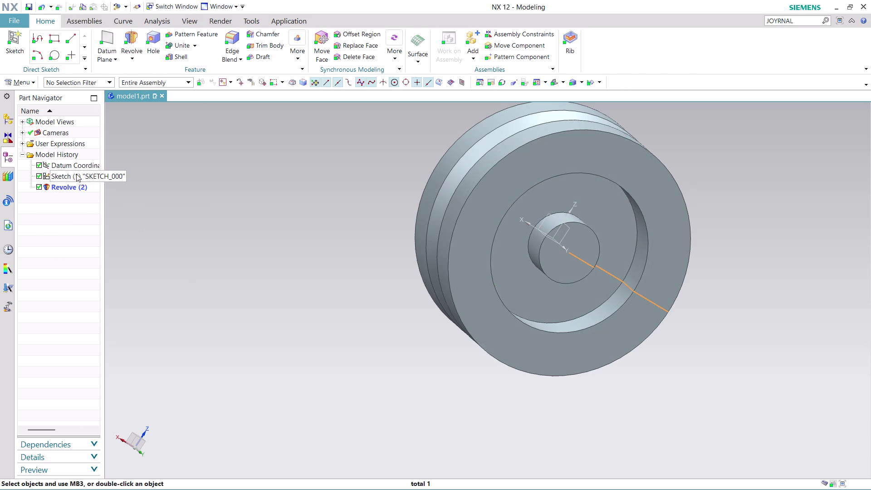
right_click(77, 176)
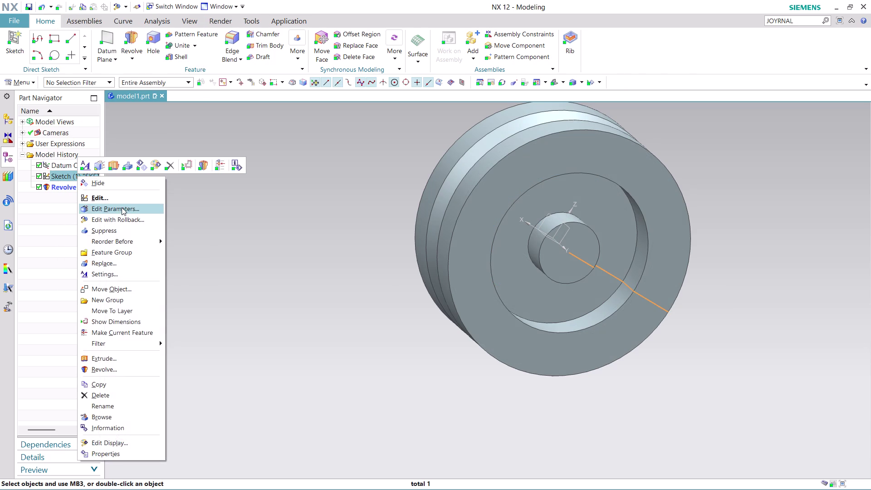
Edit Sketch (1) and zoom to fit its dimensioned, fully constrained grooved profile.
click(132, 220)
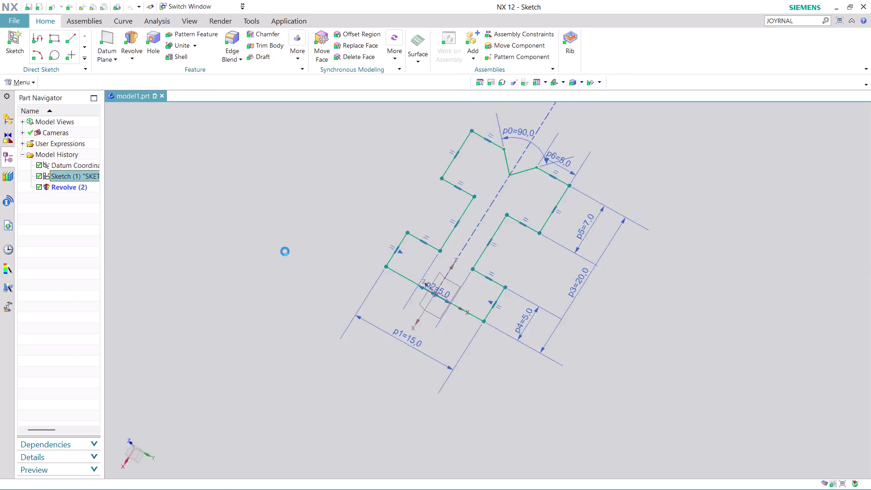
scroll(up, 3)
scroll(up, 3)
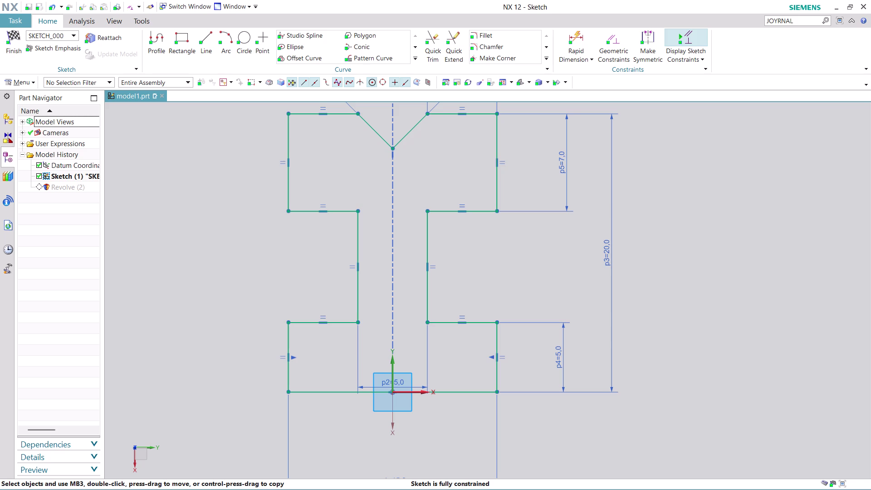
scroll(down, 3)
scroll(up, 3)
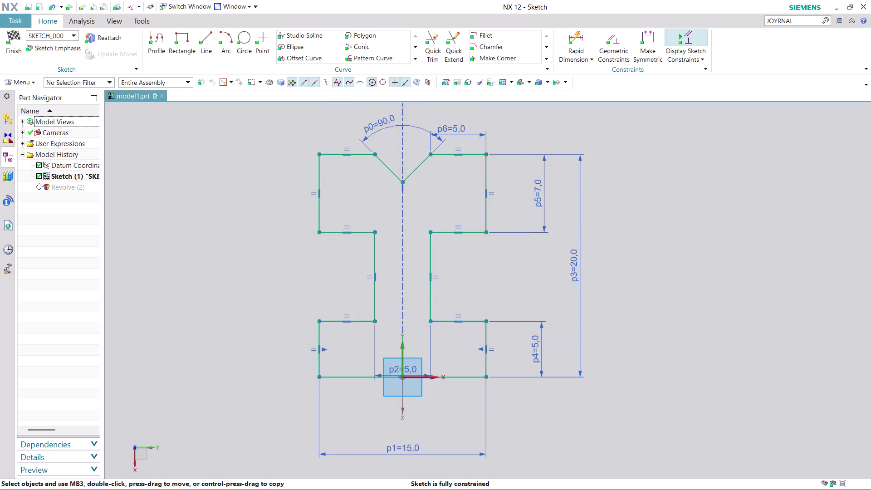